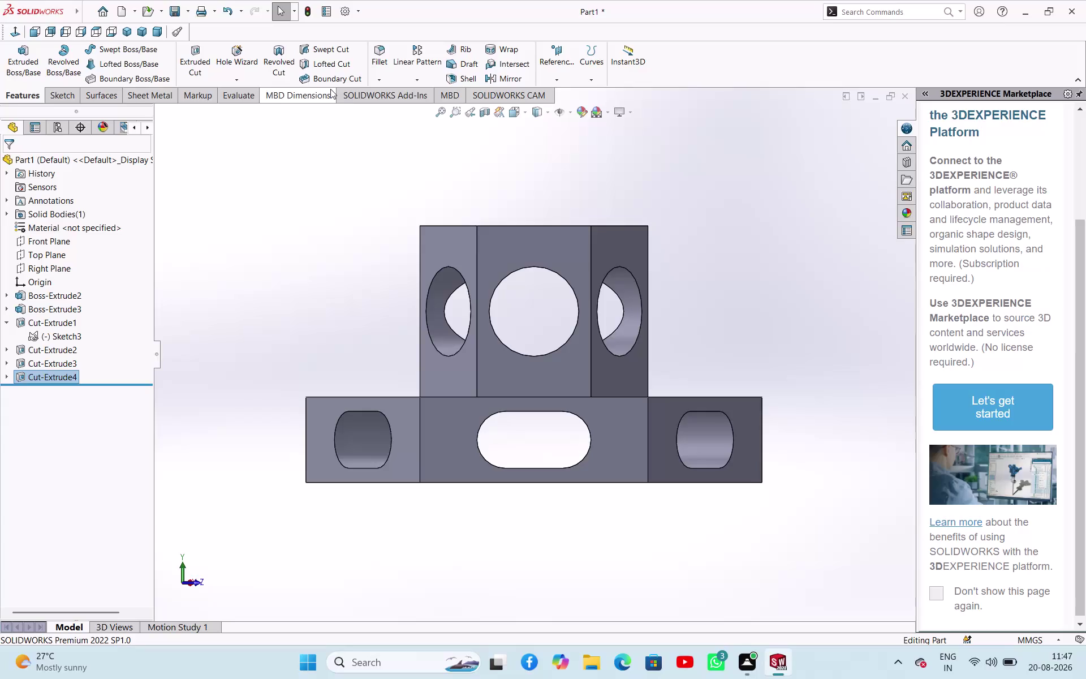
Orbit the hexagonal block, then step through the back and right views to the Top view.
middle_drag(636, 191, 644, 208)
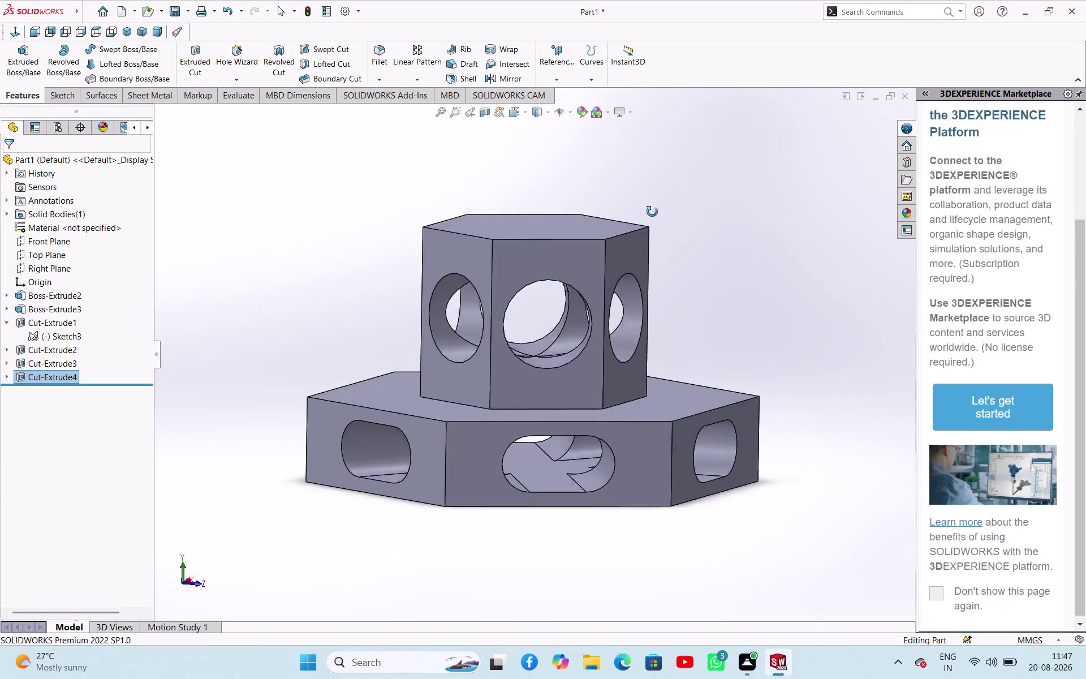
middle_drag(644, 208, 771, 220)
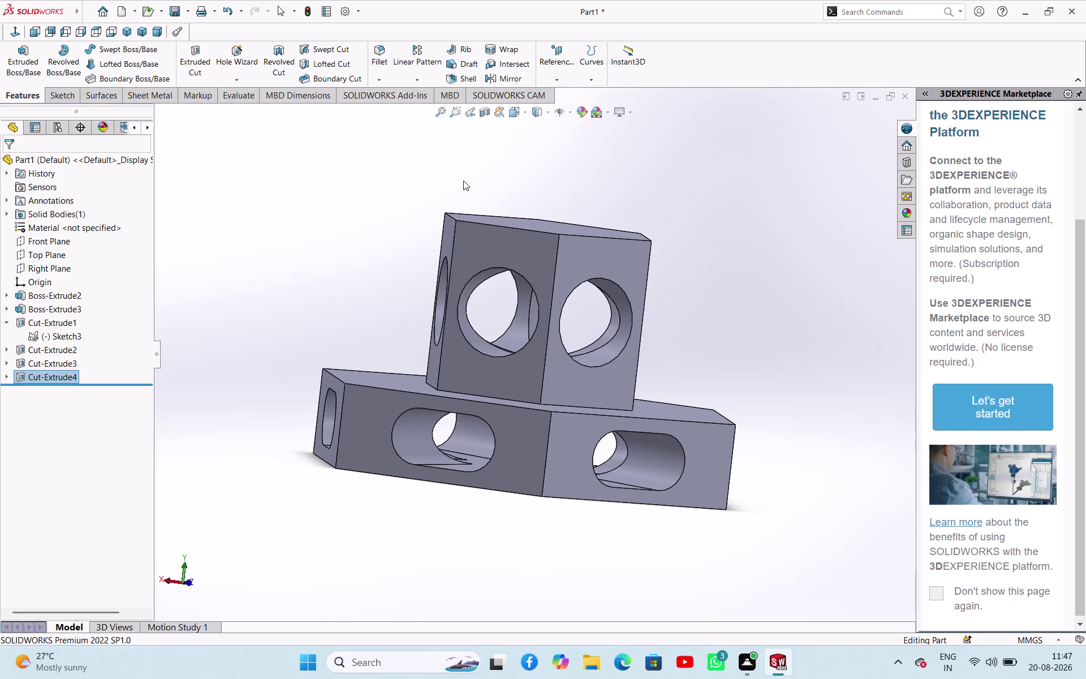
key(ctrl+2)
key(ctrl+3)
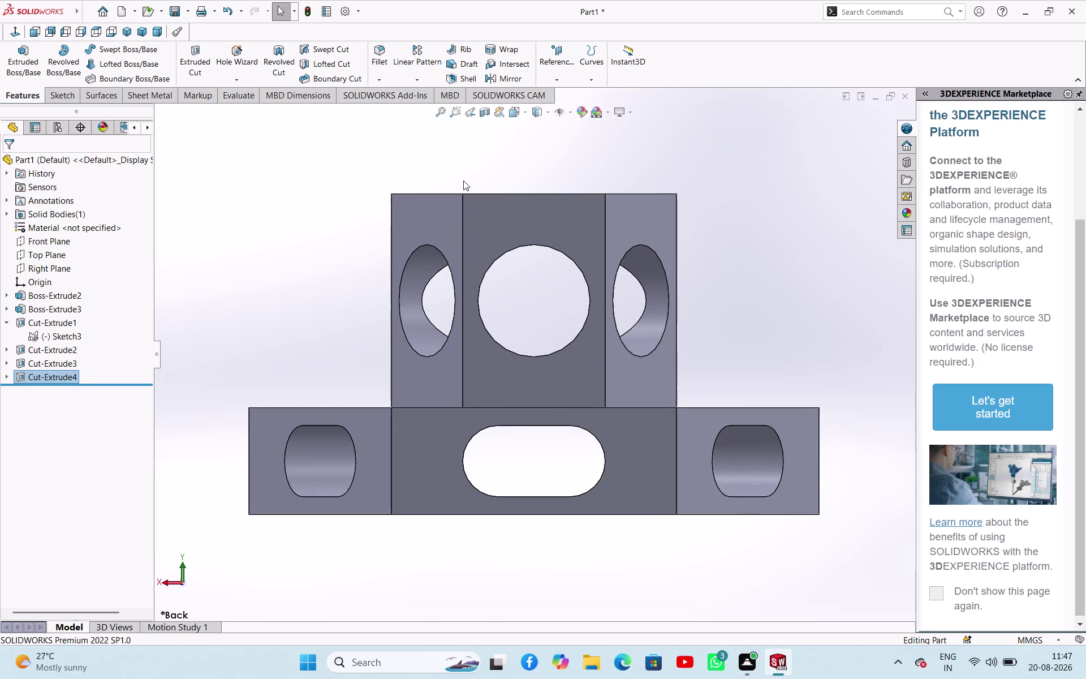
key(ctrl+4)
key(ctrl+5)
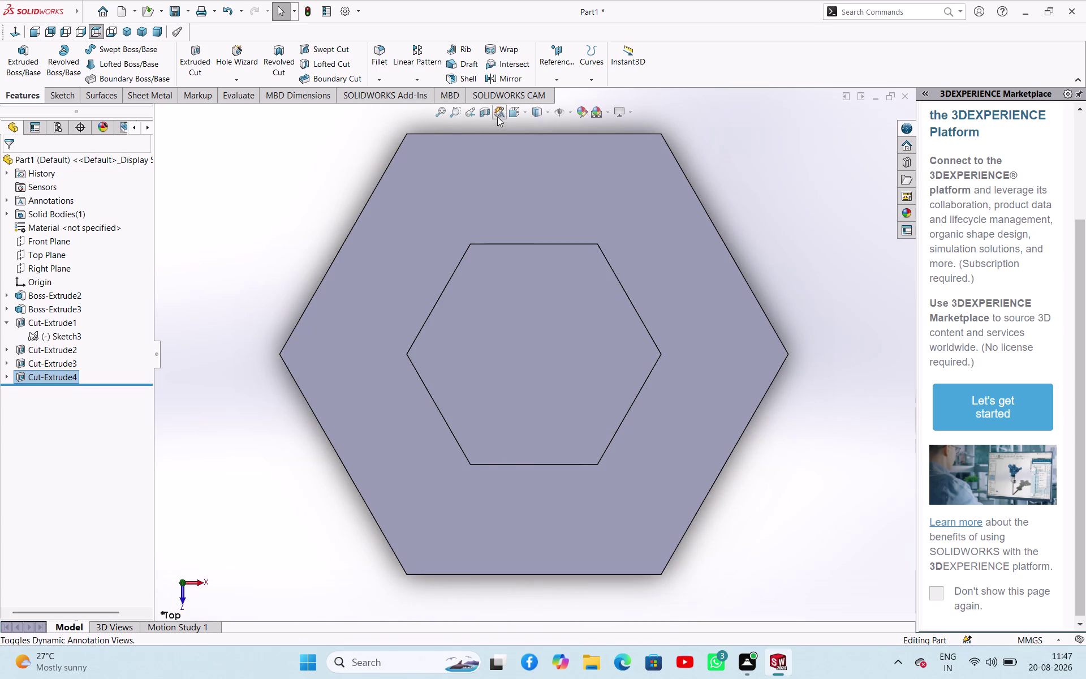
click(524, 114)
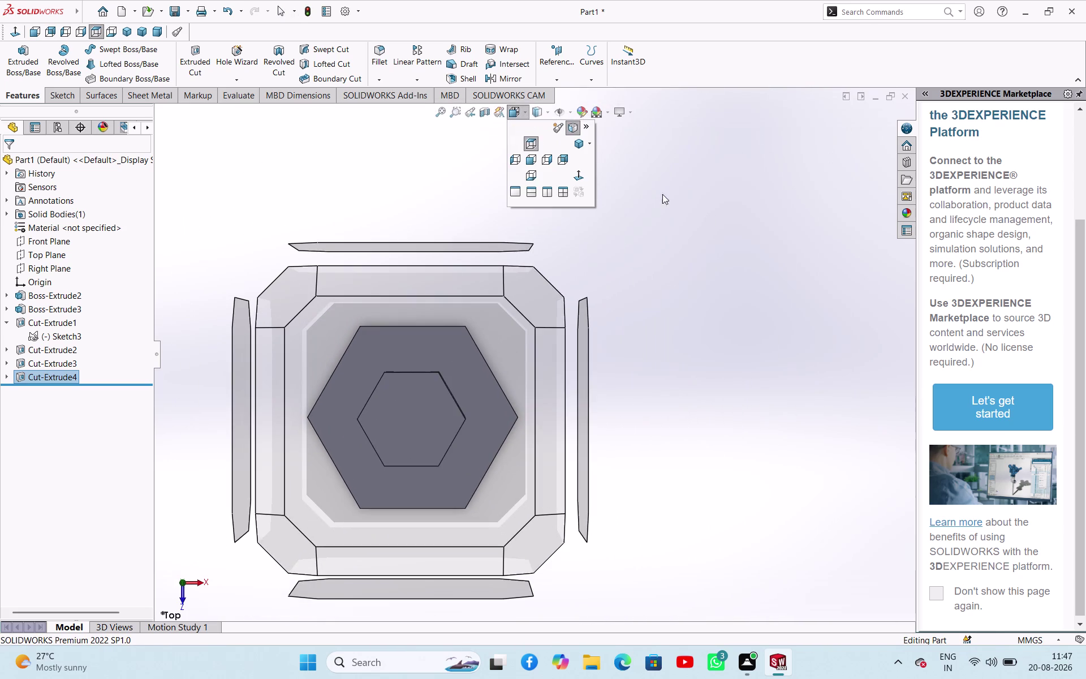
click(688, 204)
click(548, 115)
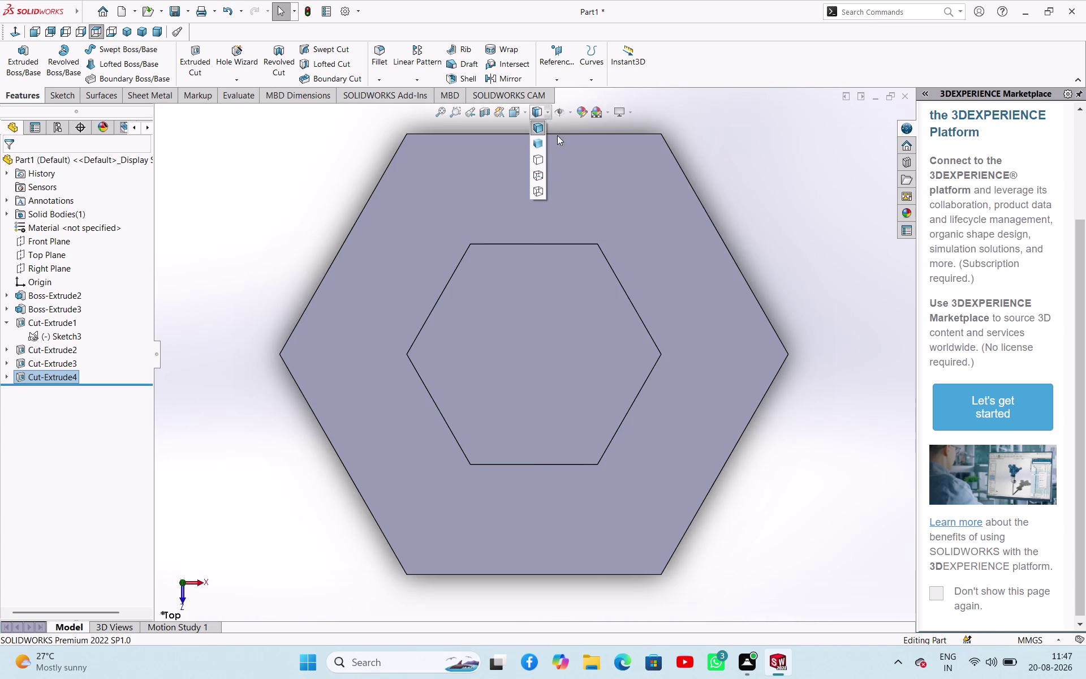
click(536, 175)
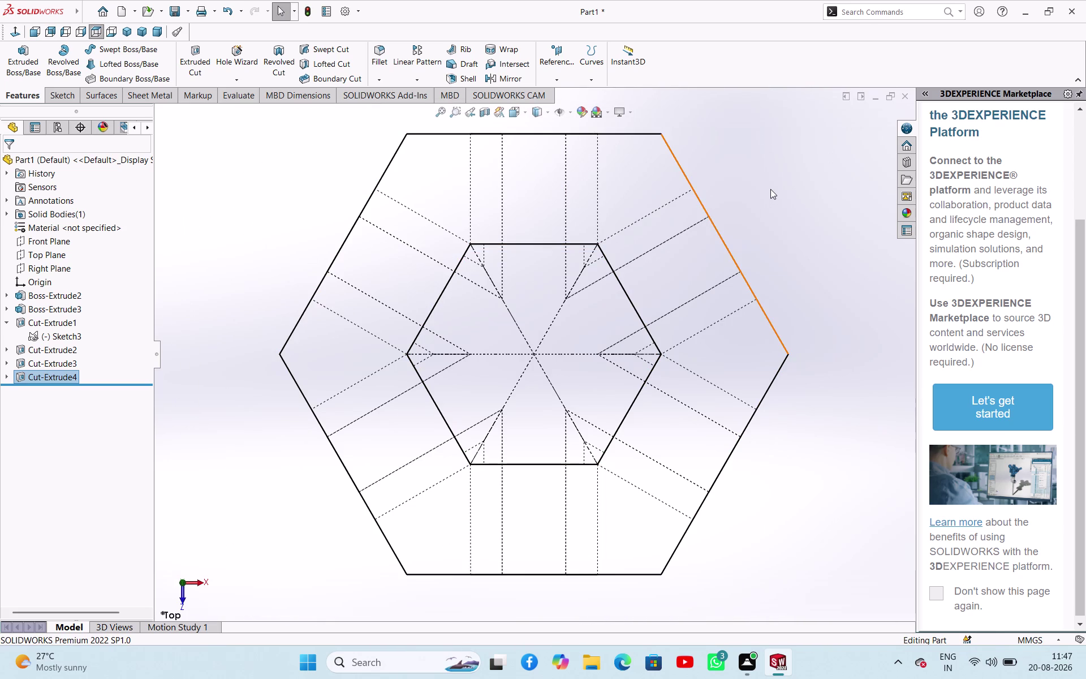
click(773, 188)
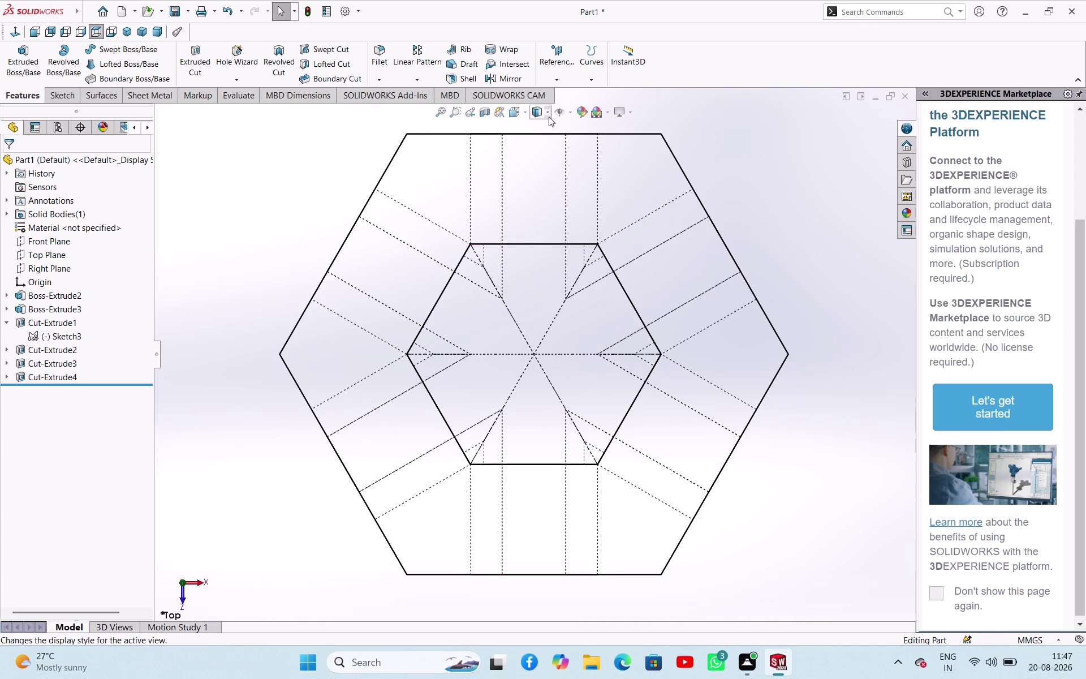
click(549, 117)
click(536, 157)
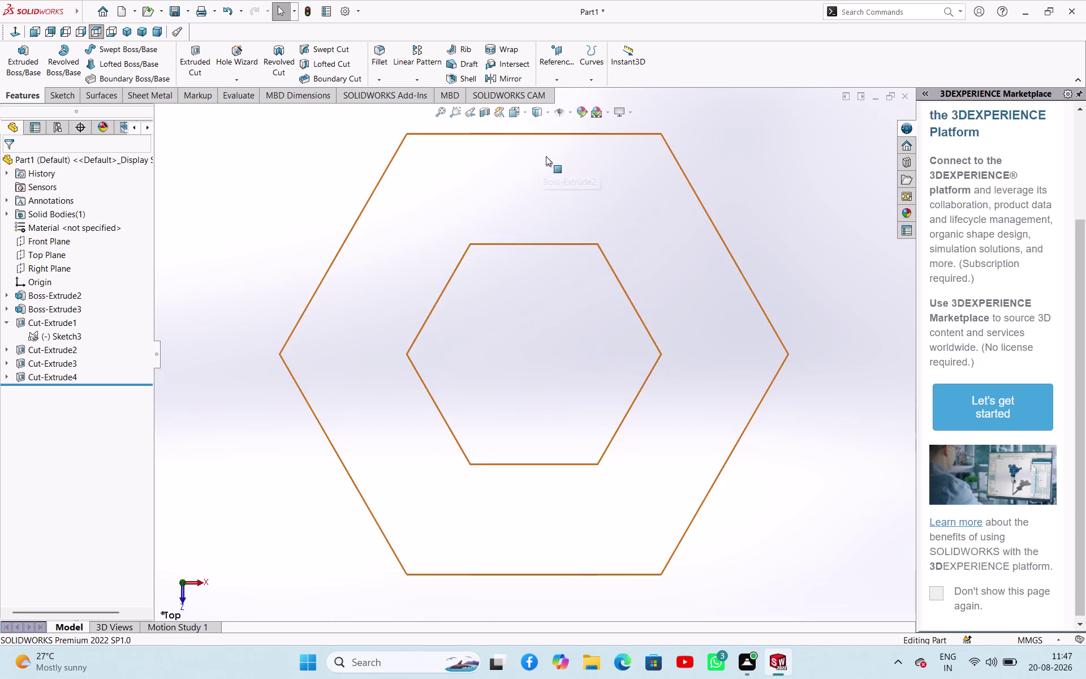
click(542, 113)
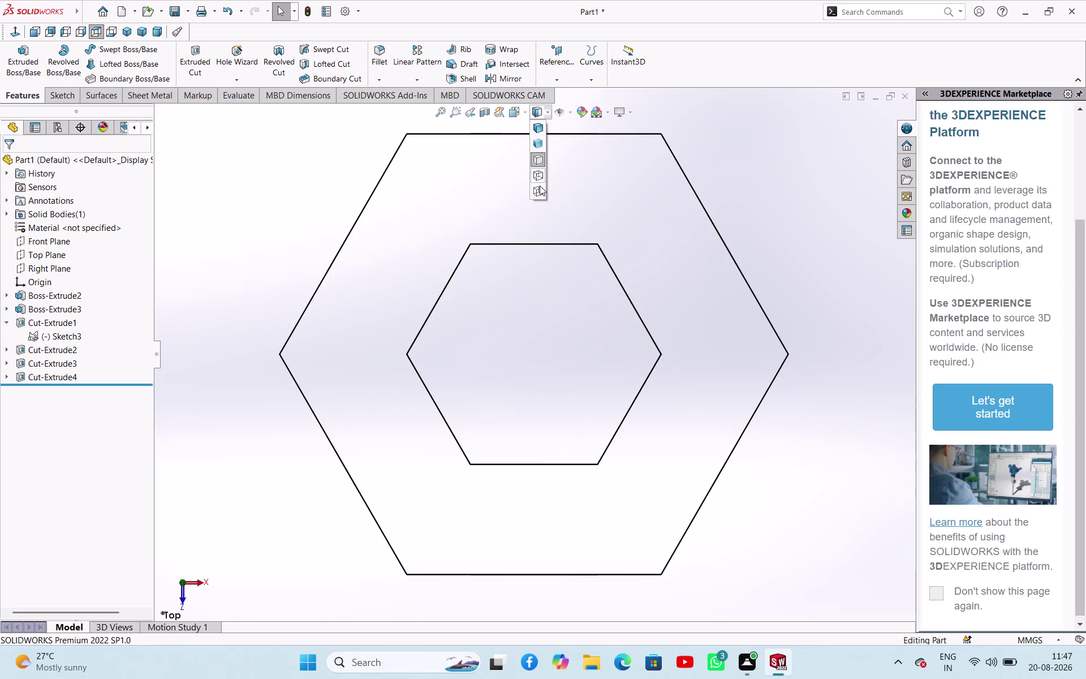
click(540, 187)
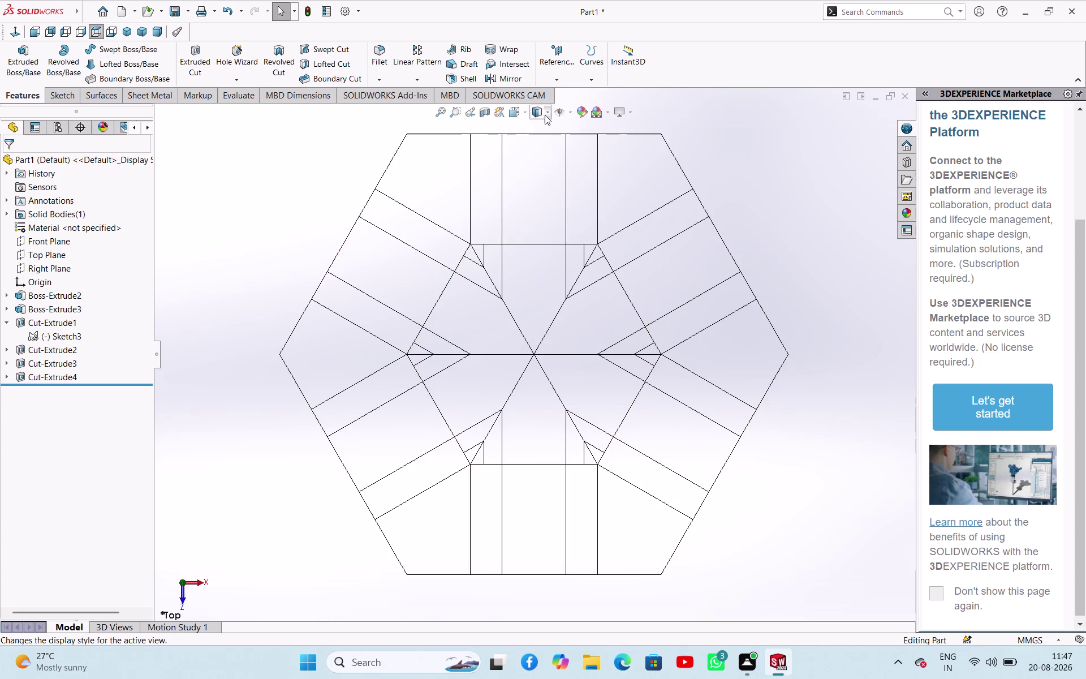
click(545, 115)
click(536, 162)
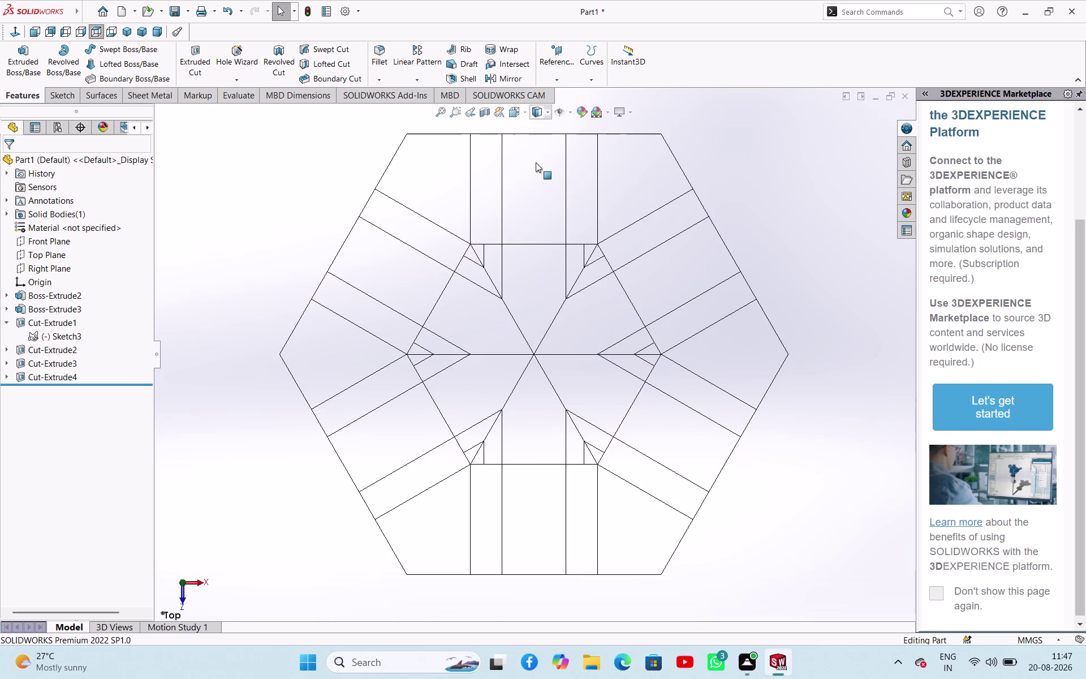
click(544, 116)
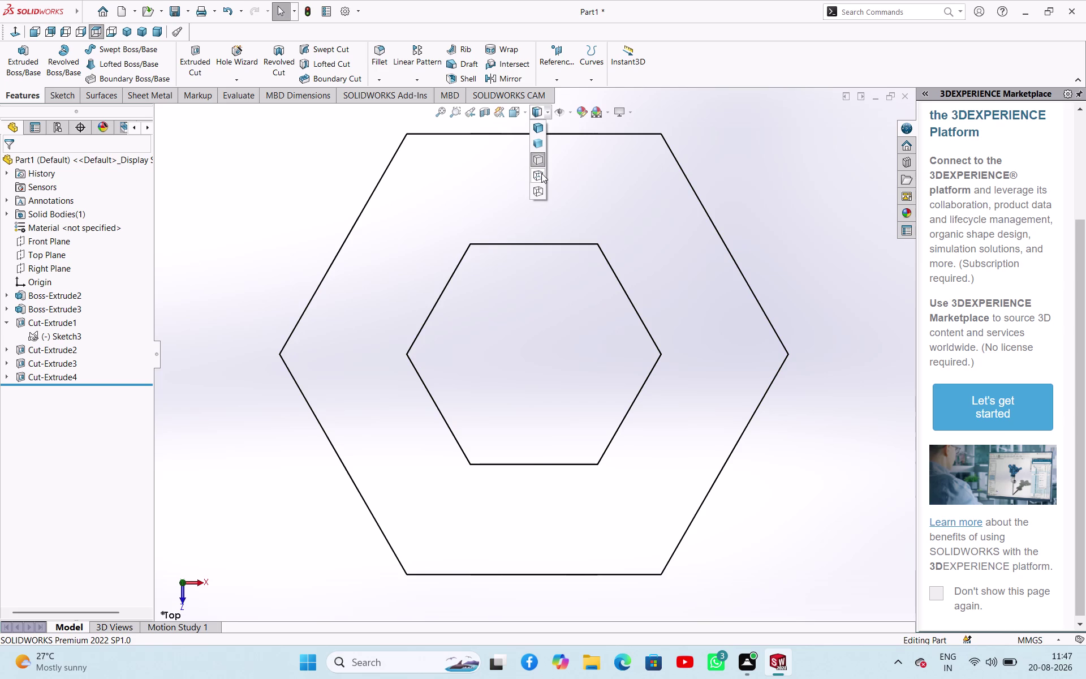
click(541, 173)
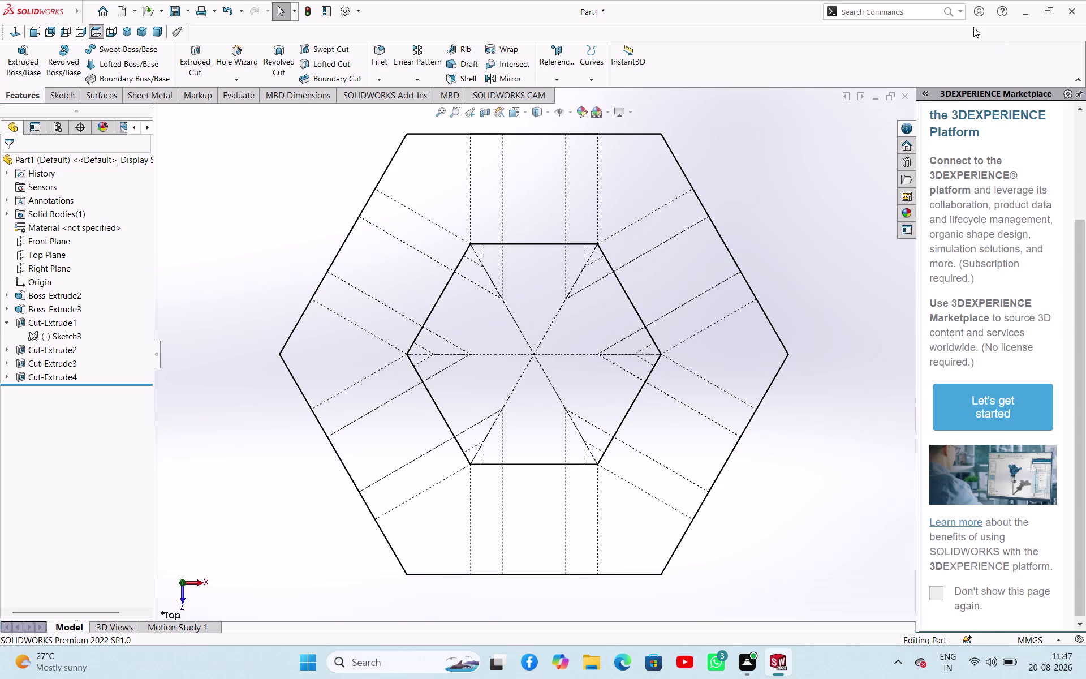
click(550, 112)
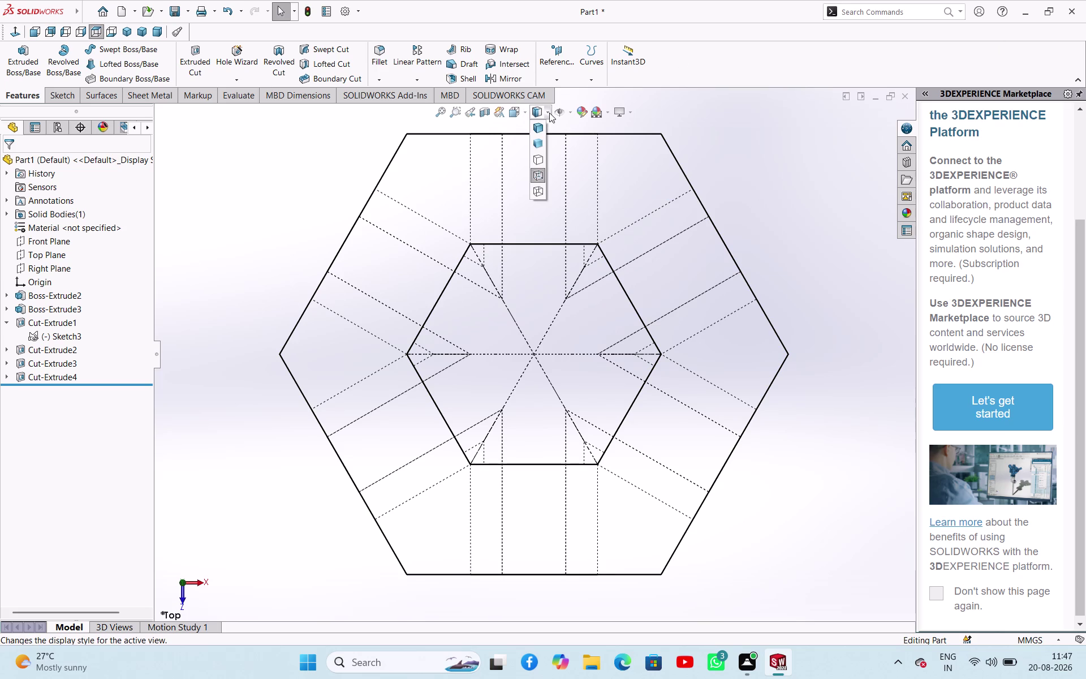
click(541, 131)
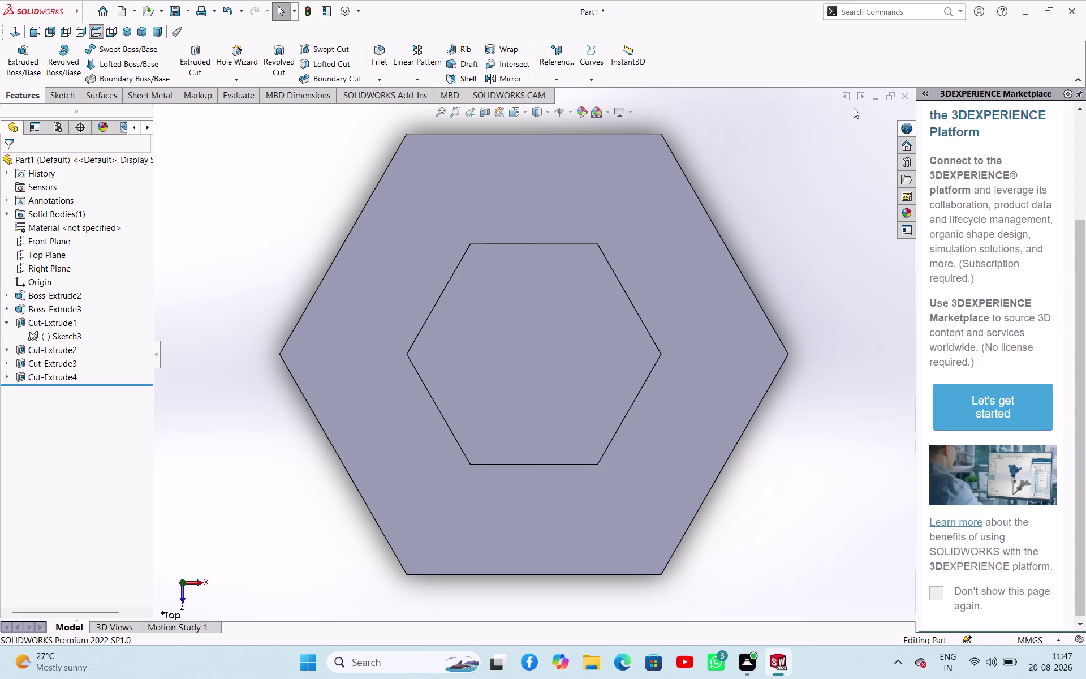
click(546, 111)
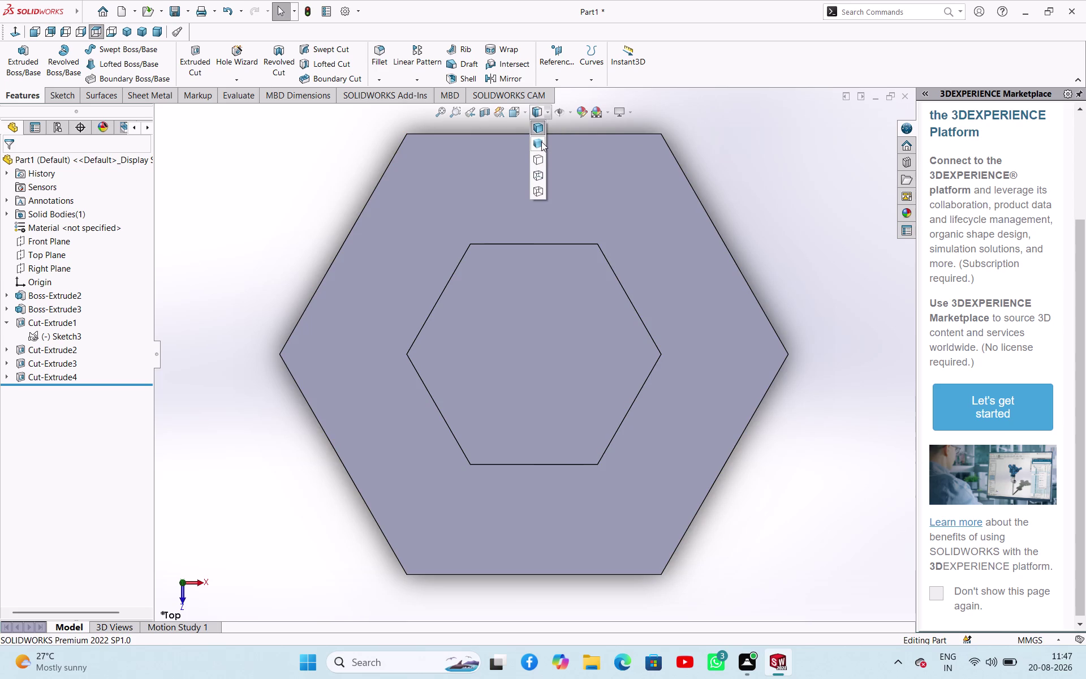
Show the block as plain Shaded and orbit to view both tiers from below at an angle.
click(542, 141)
middle_drag(782, 496, 795, 441)
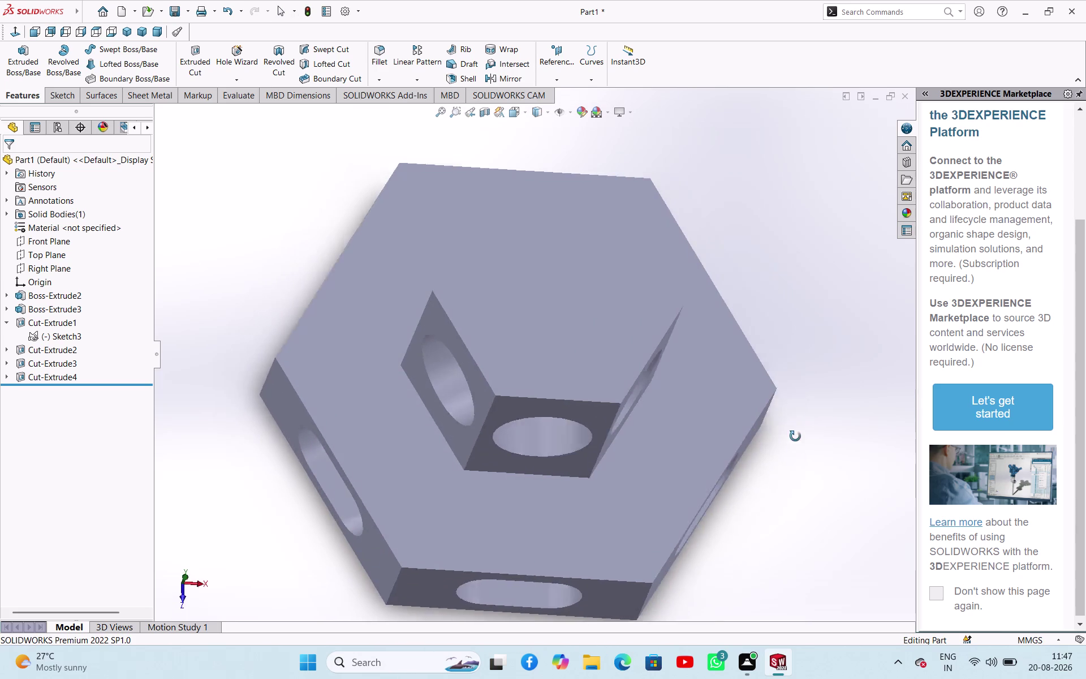
middle_drag(795, 441, 714, 377)
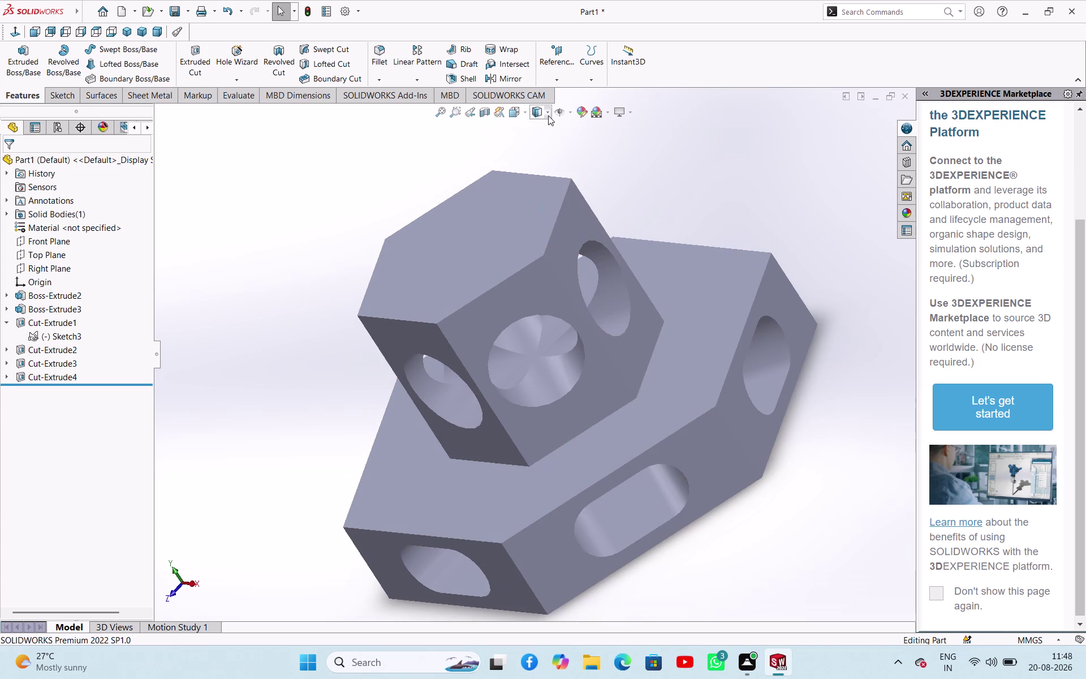
click(548, 115)
click(537, 128)
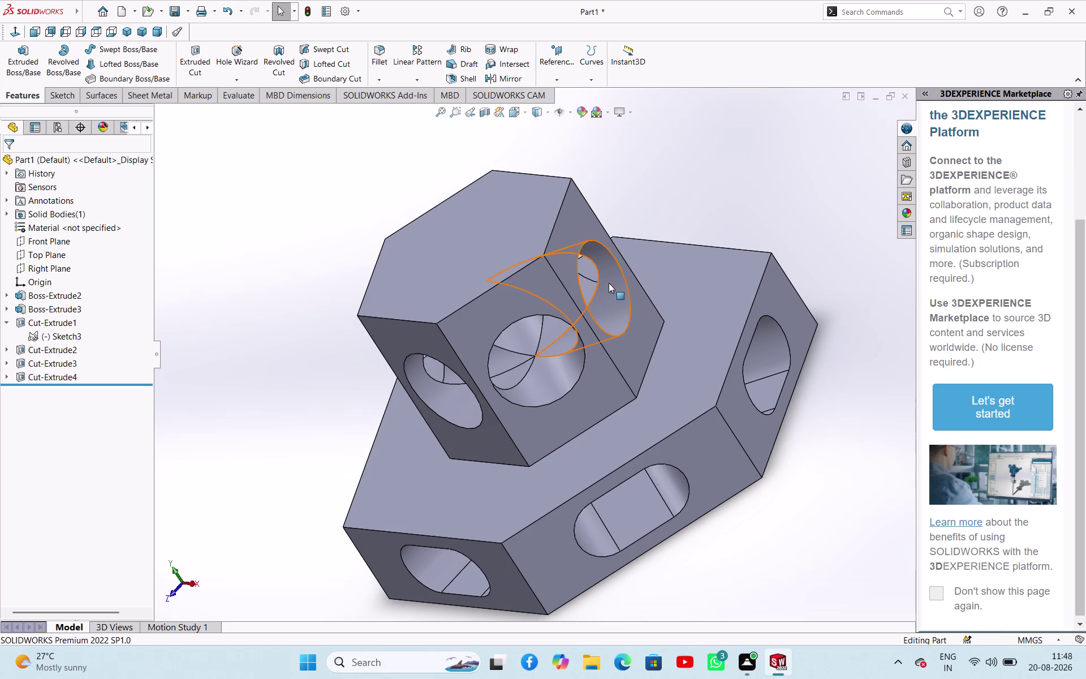
click(549, 114)
click(540, 143)
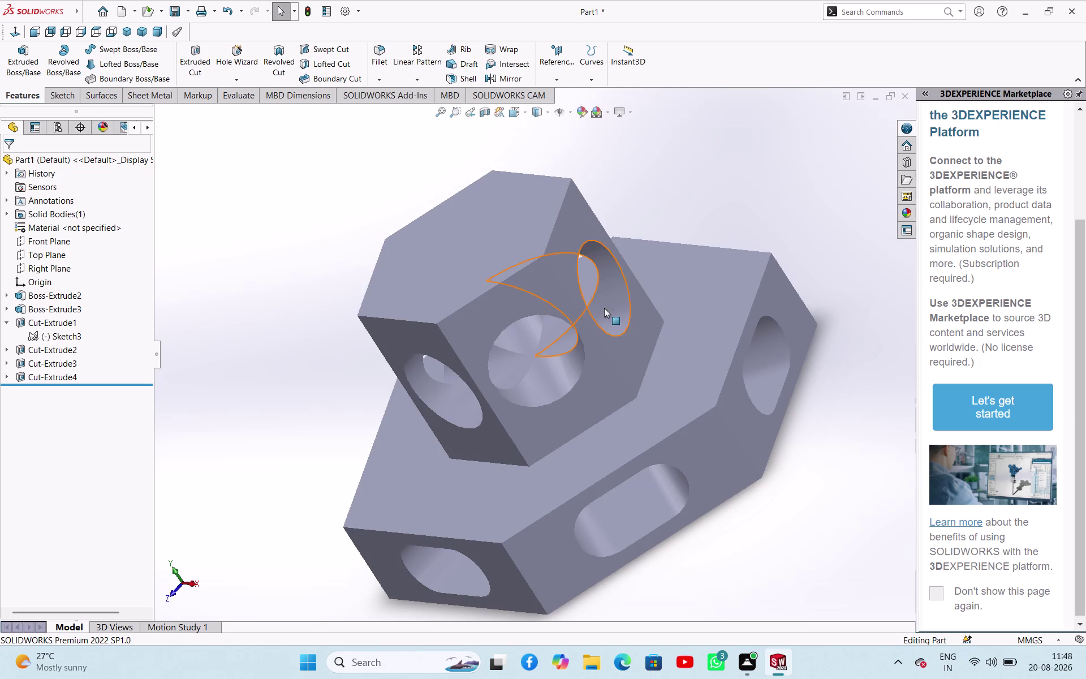
middle_drag(594, 475, 568, 435)
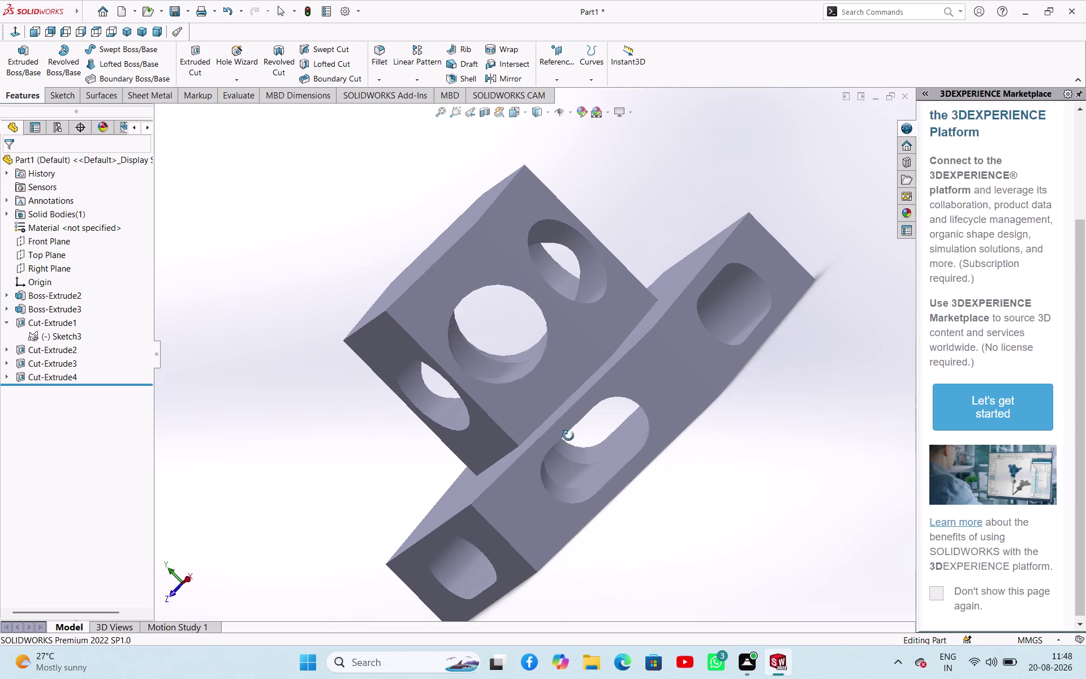
middle_drag(569, 436, 567, 436)
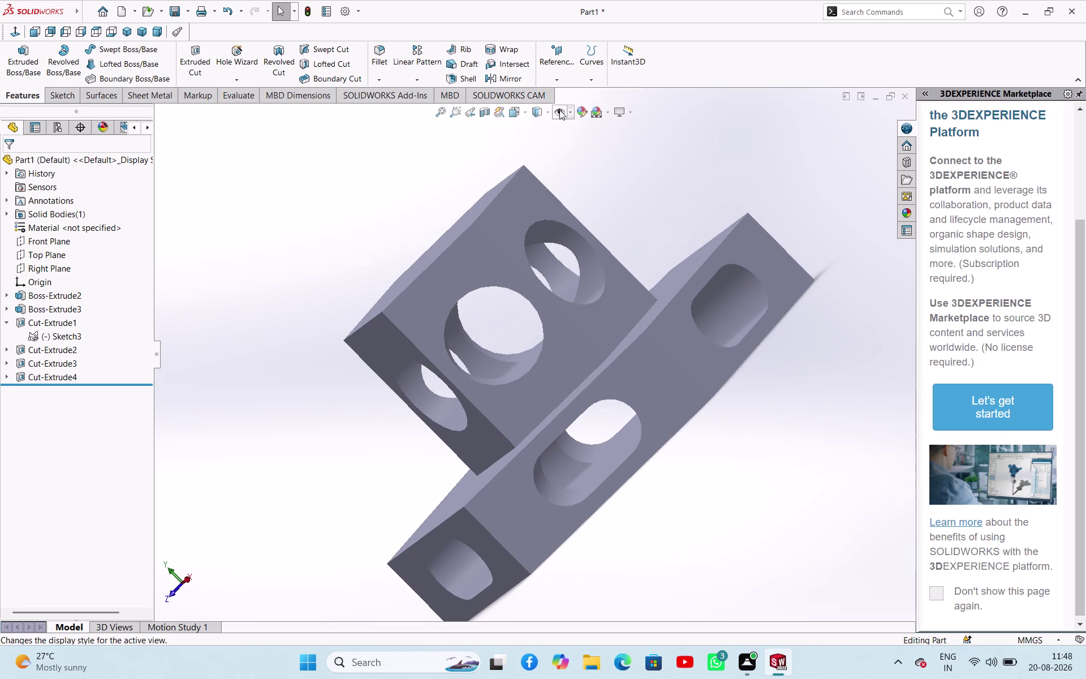
Switch to Hidden Lines Removed and orbit the block to an upright angled view.
click(547, 110)
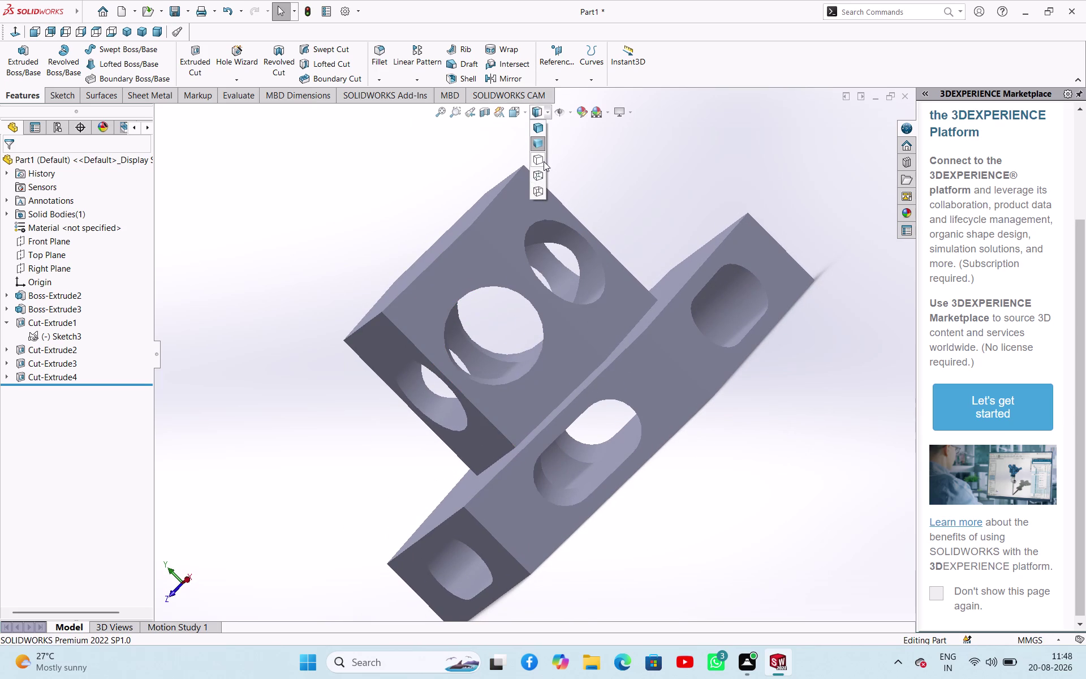
click(541, 162)
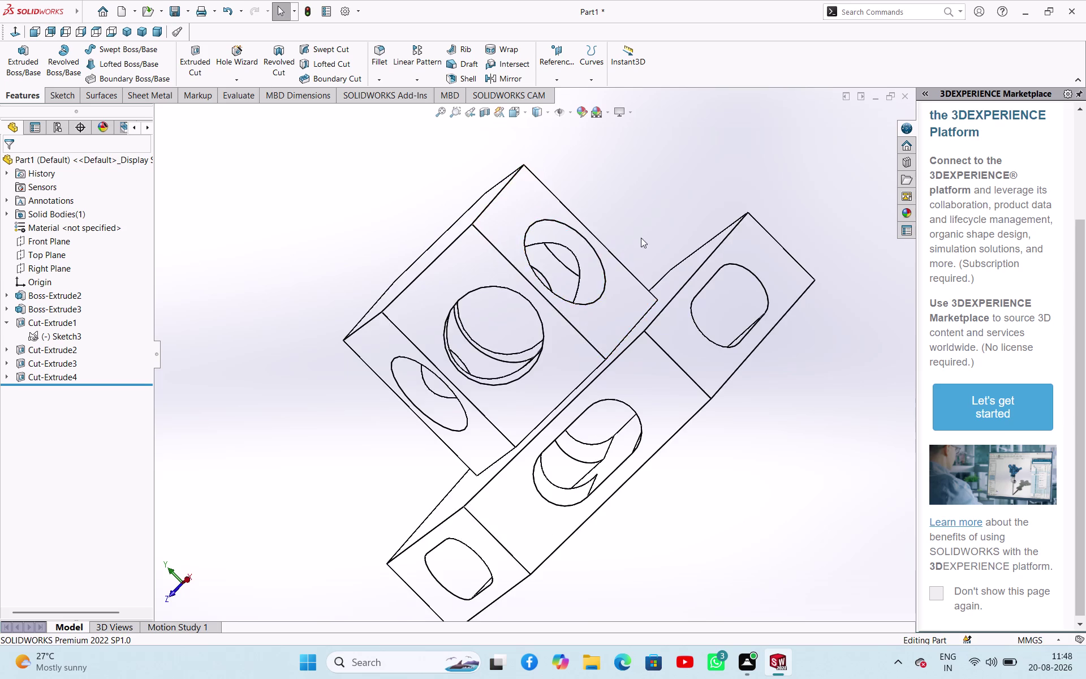
middle_drag(624, 184, 714, 107)
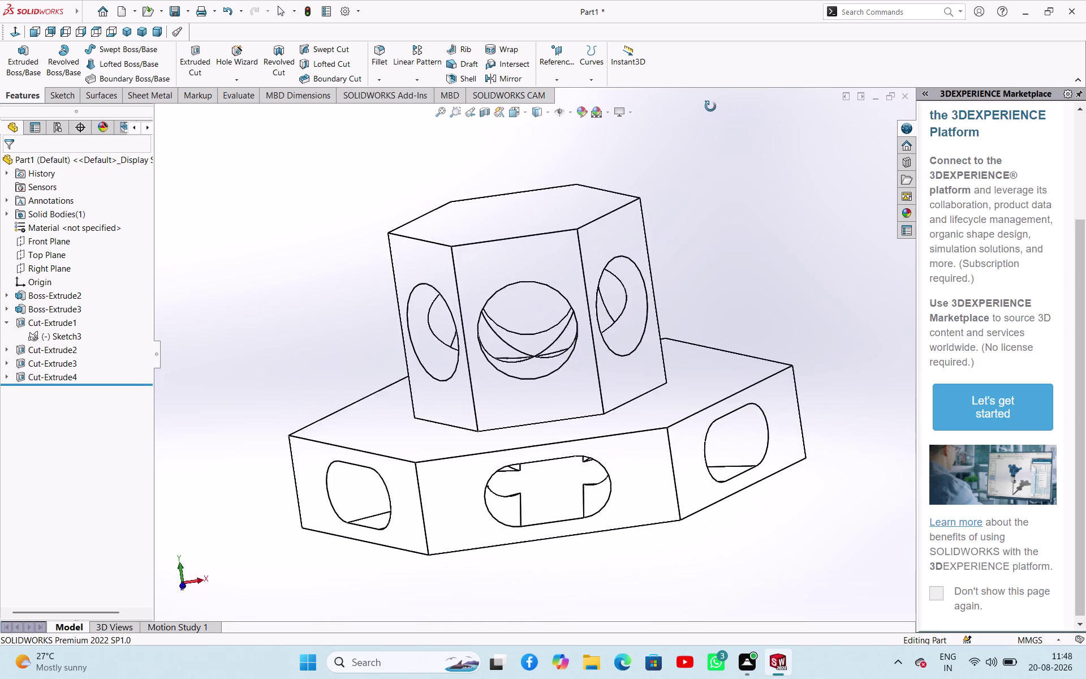
middle_drag(715, 106, 832, 93)
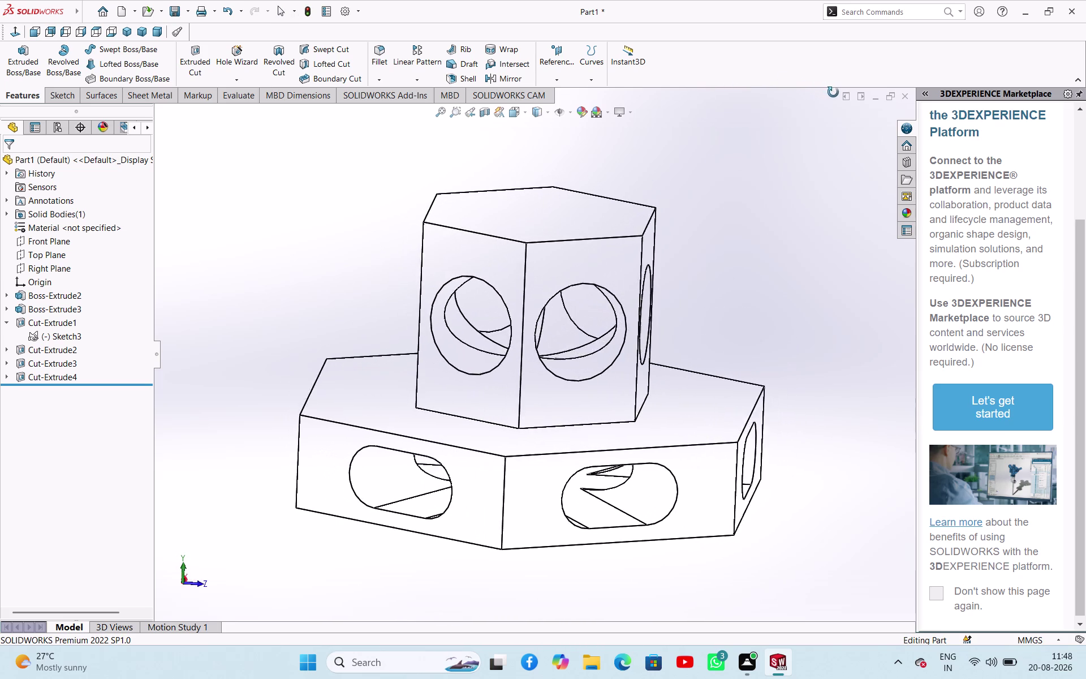
Orbit the block, then view it from the Front, Right and finally Top.
middle_drag(833, 93, 771, 149)
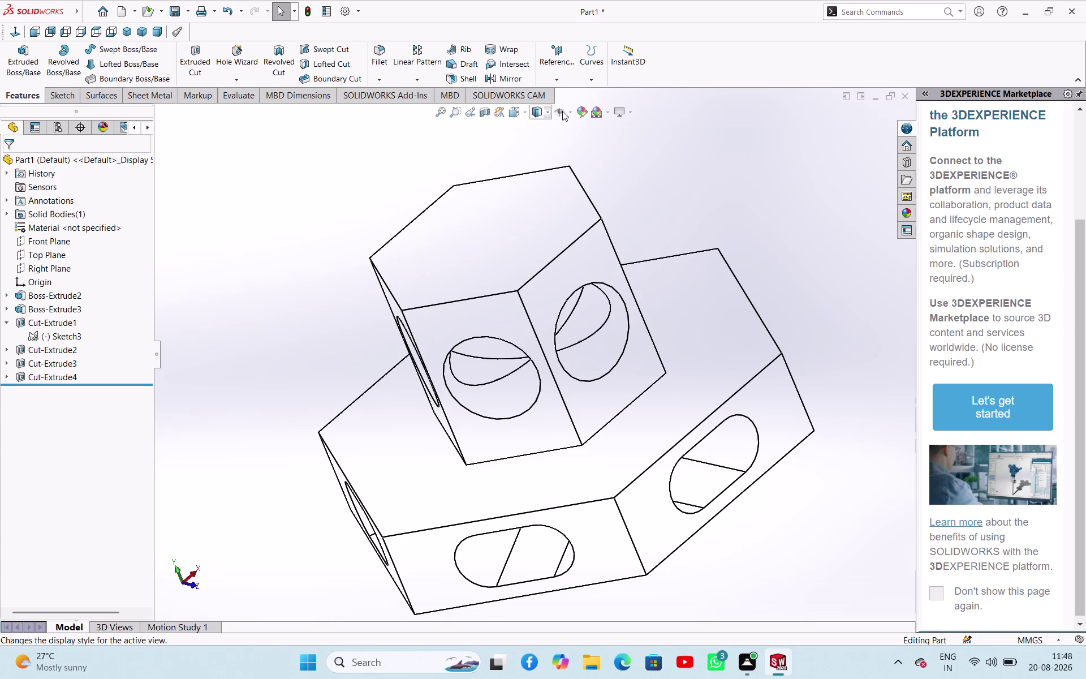
key(ctrl+2)
key(ctrl+1)
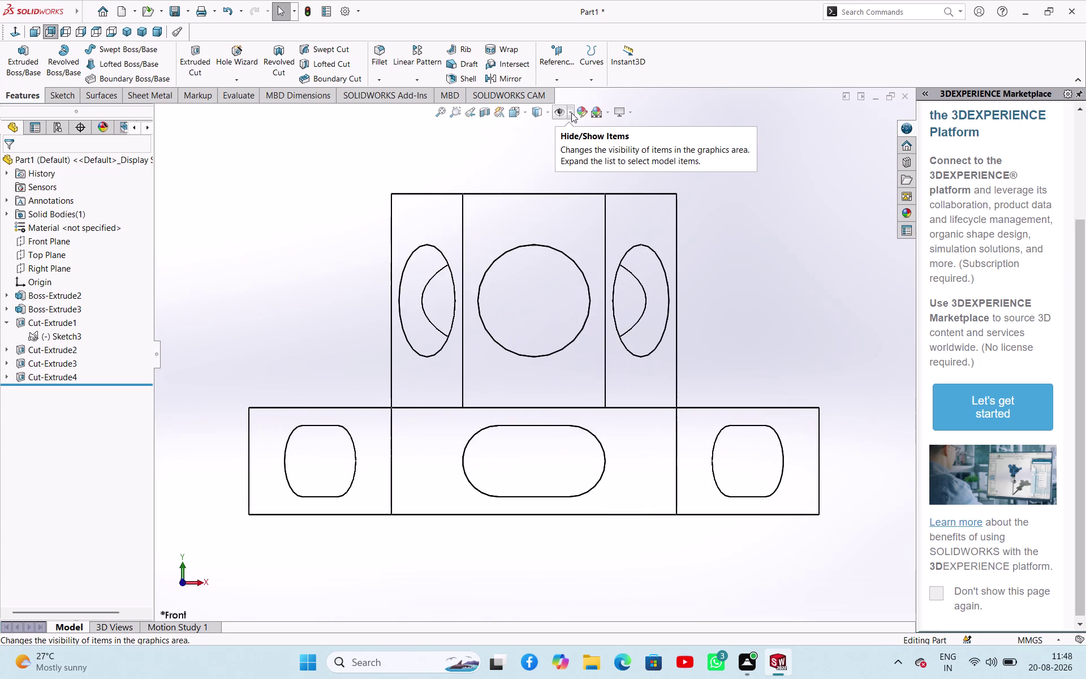
key(ctrl+3)
key(ctrl+4)
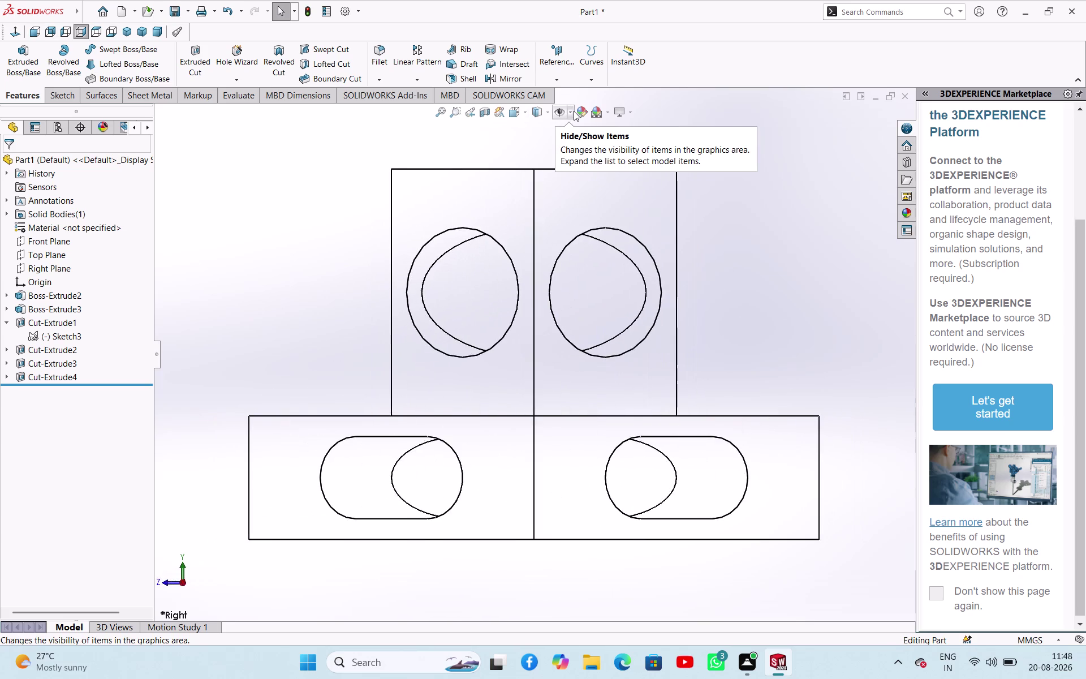
key(ctrl+5)
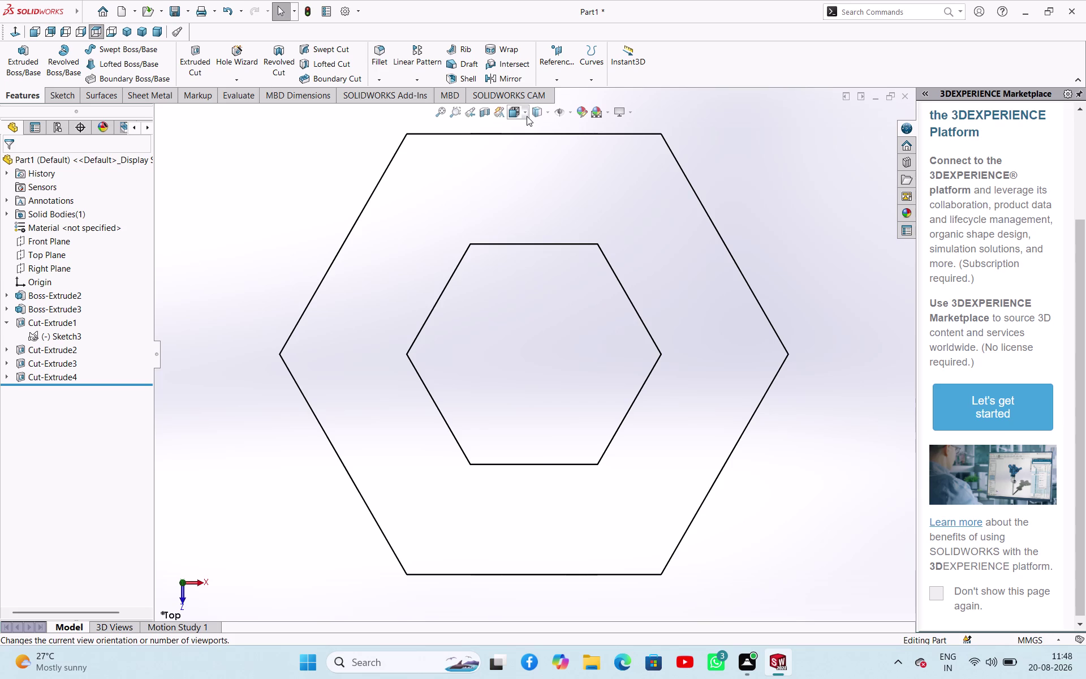
click(546, 110)
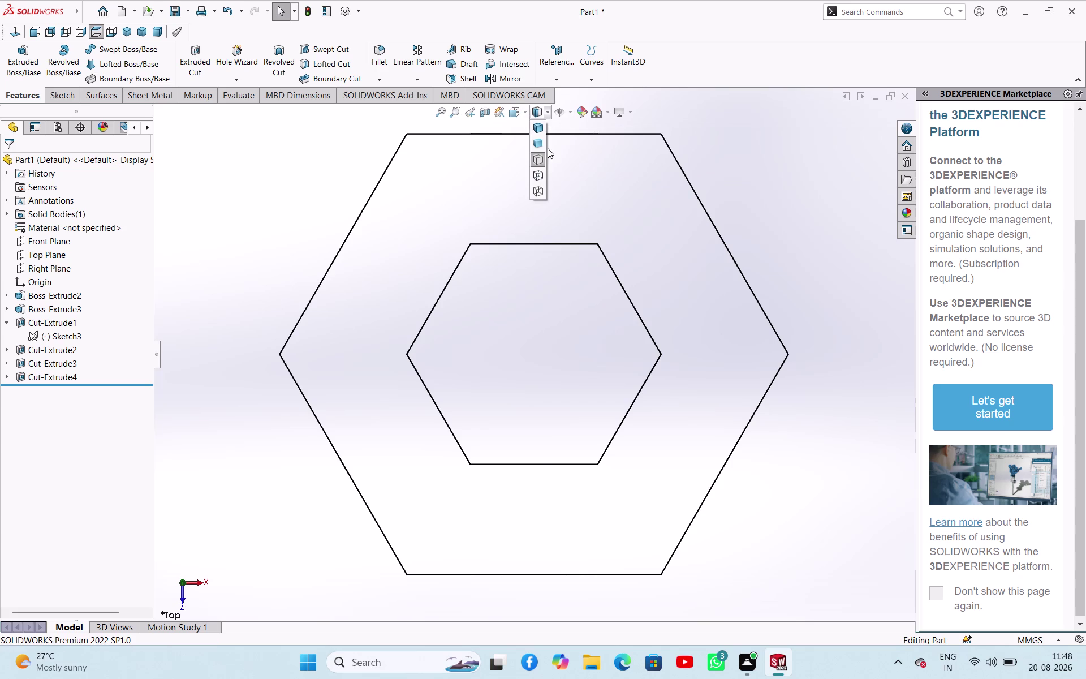
Switch to Hidden Lines Visible and orbit from below and edge-on to inspect the through-holes.
click(539, 174)
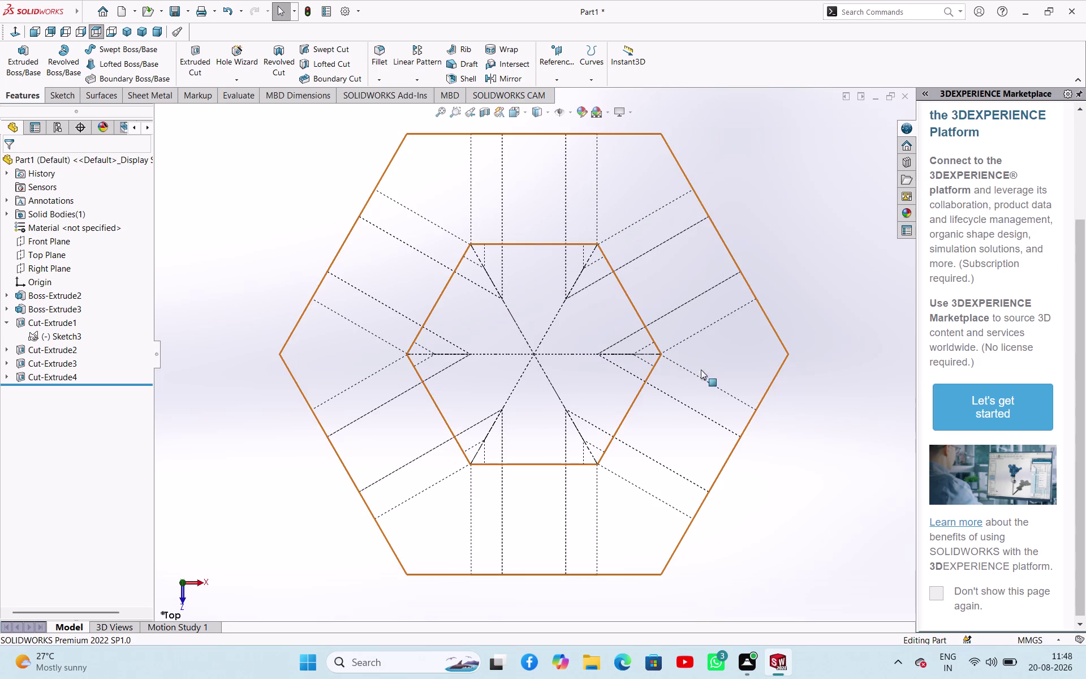
middle_drag(786, 419, 701, 262)
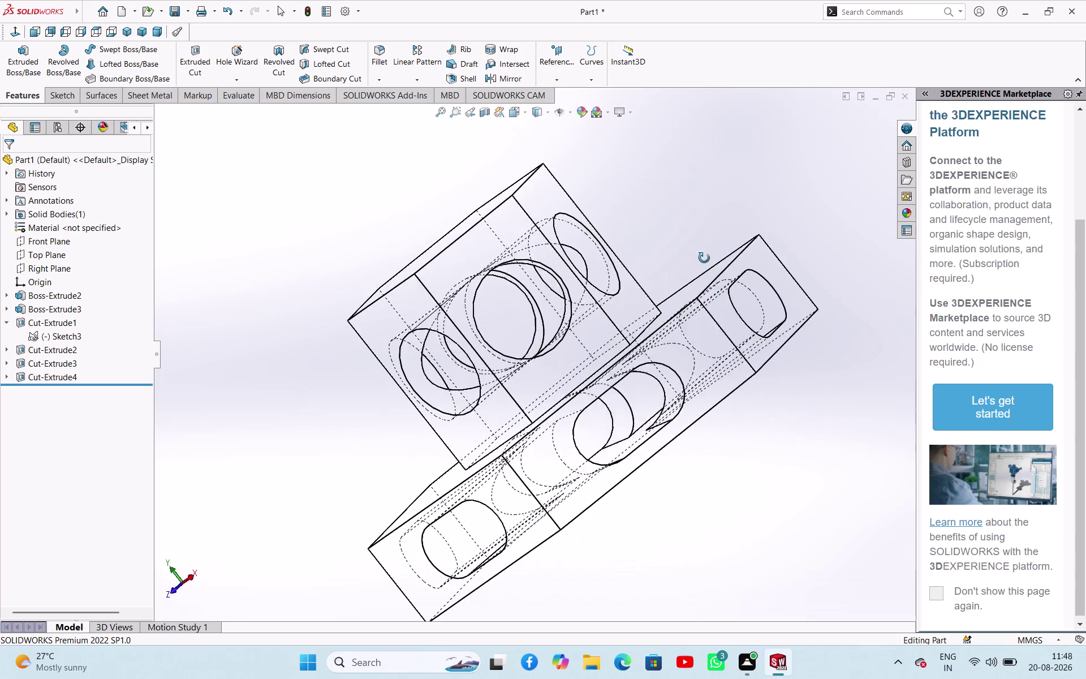
middle_drag(701, 262, 852, 155)
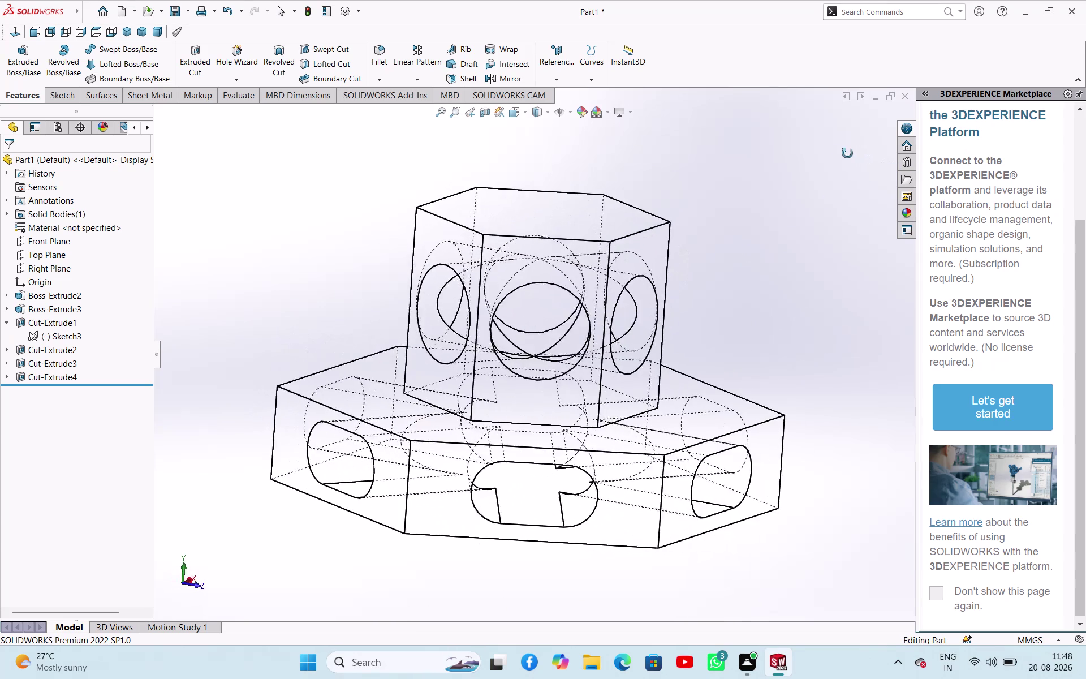
middle_drag(852, 156, 708, 136)
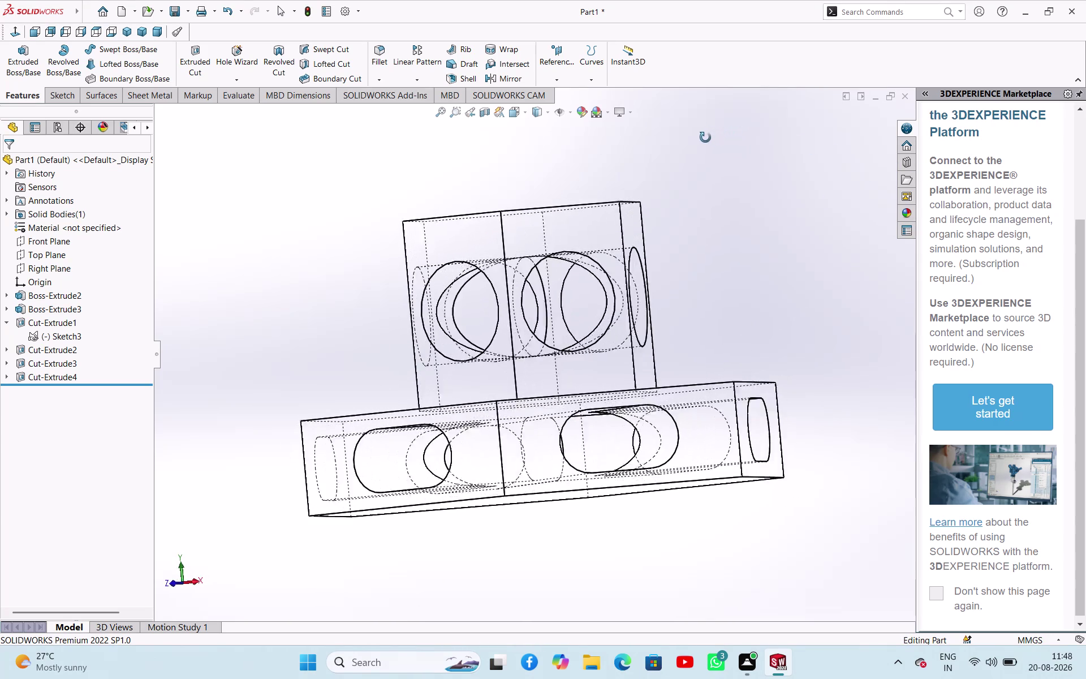
middle_drag(708, 137, 708, 377)
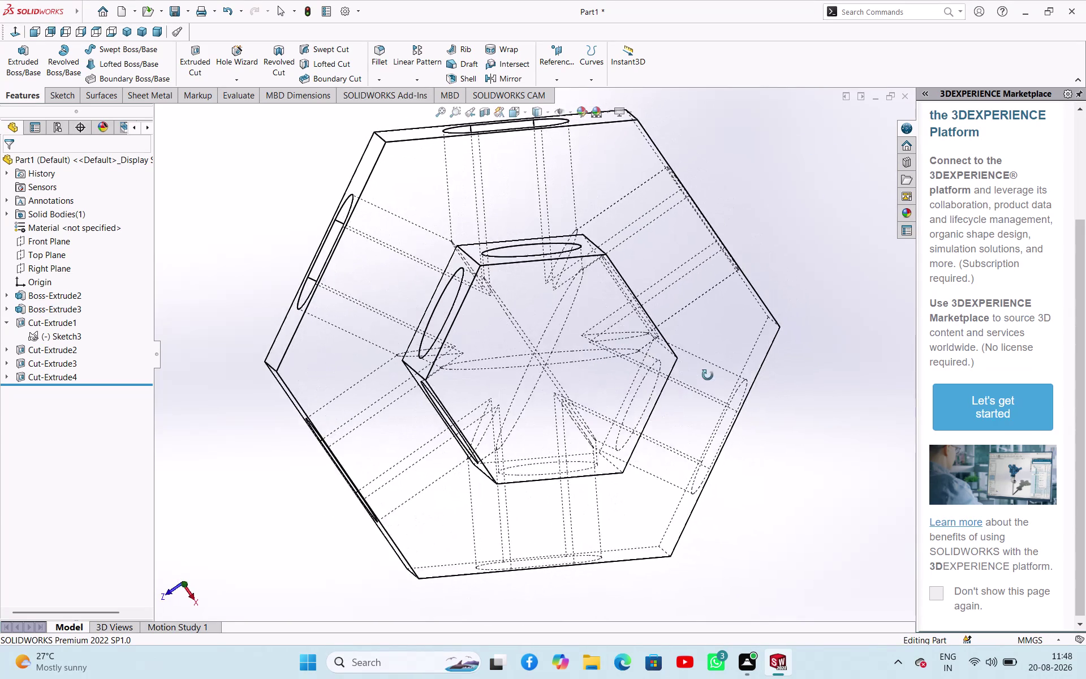
middle_drag(707, 378, 905, 299)
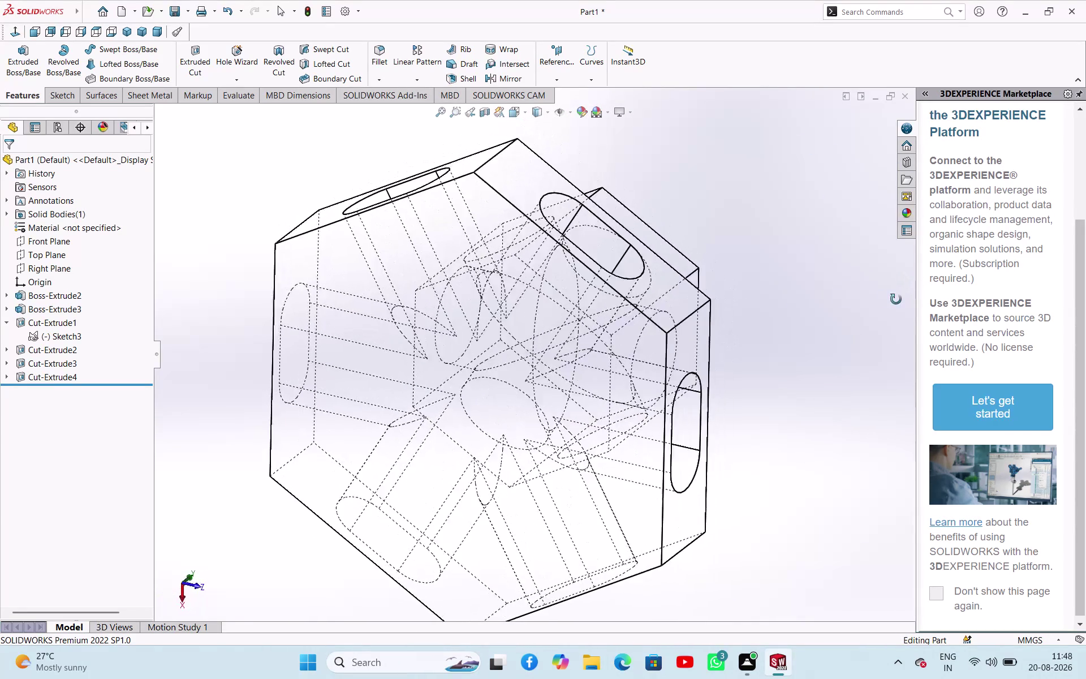
middle_drag(904, 299, 675, 325)
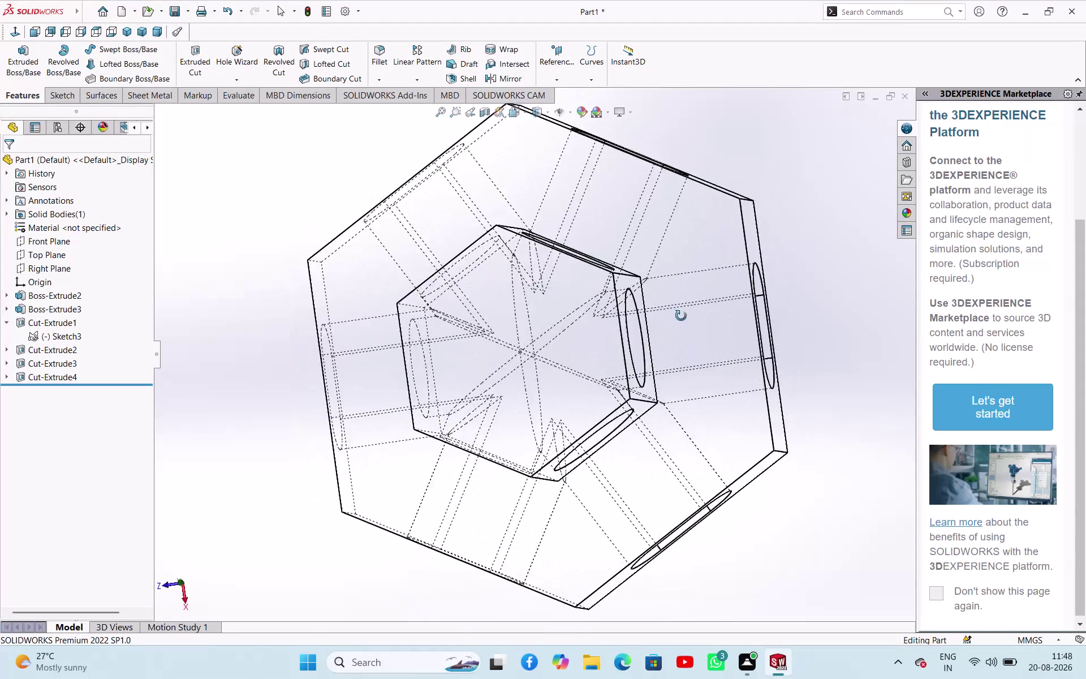
middle_drag(675, 324, 647, 291)
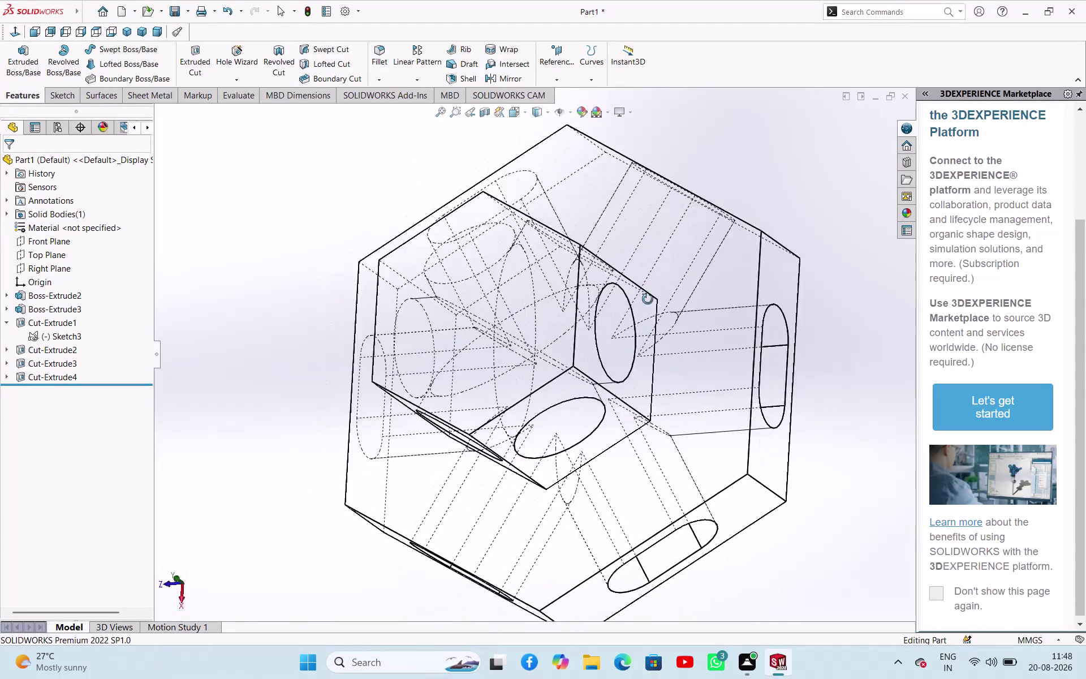
middle_drag(647, 291, 483, 312)
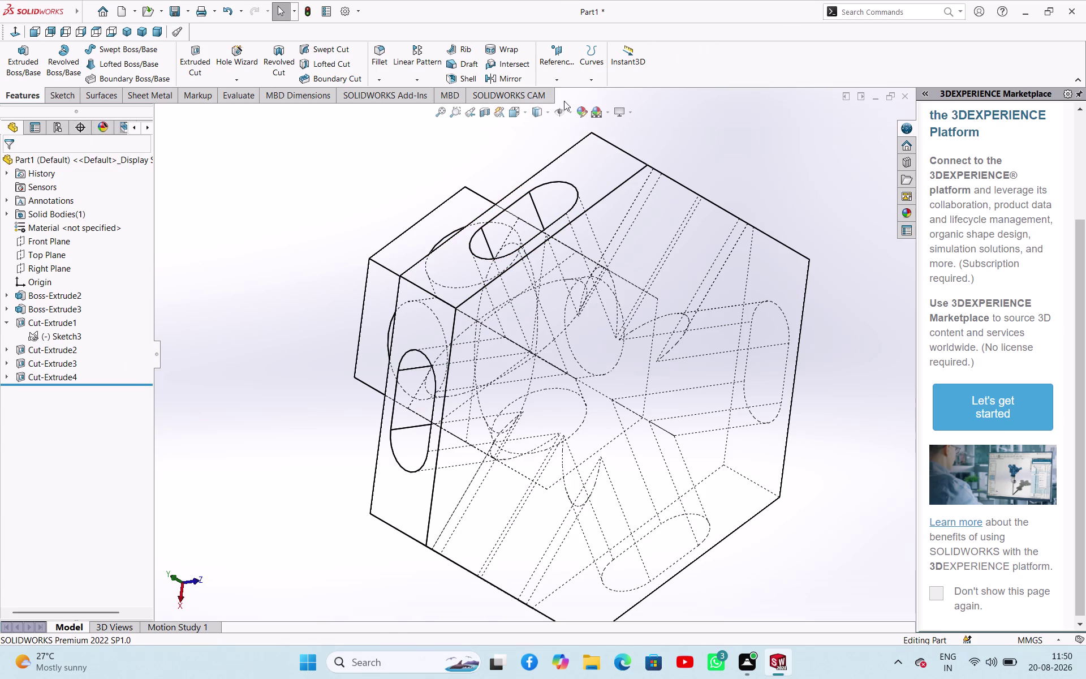
click(550, 115)
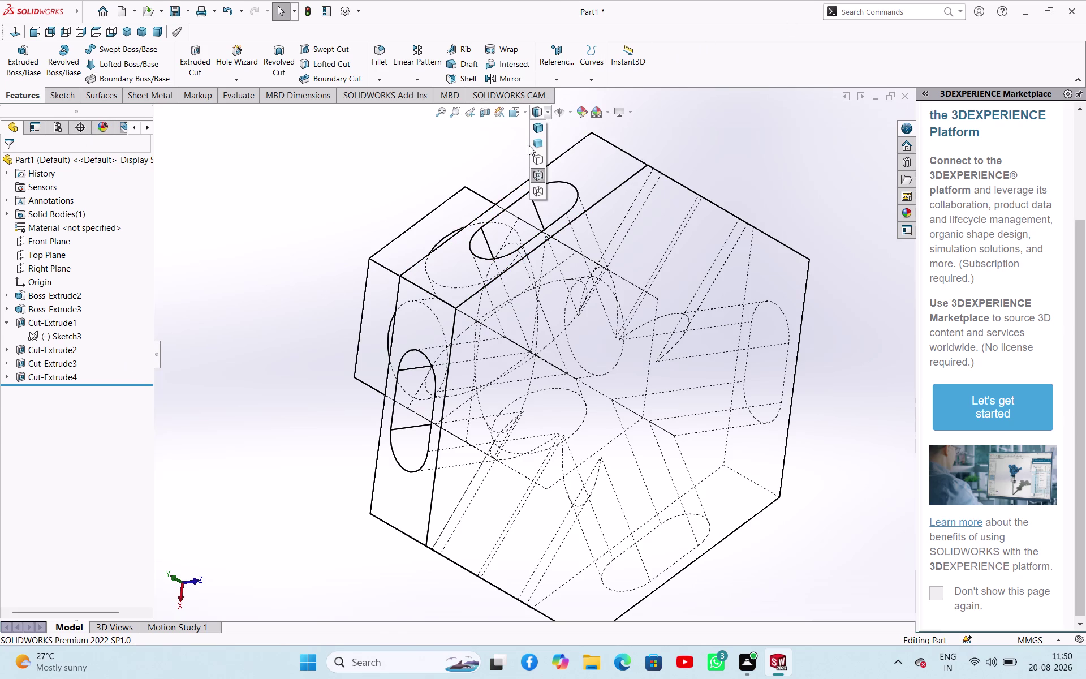
Render the block as Shaded With Edges and cancel the Loft feature that opened.
click(534, 129)
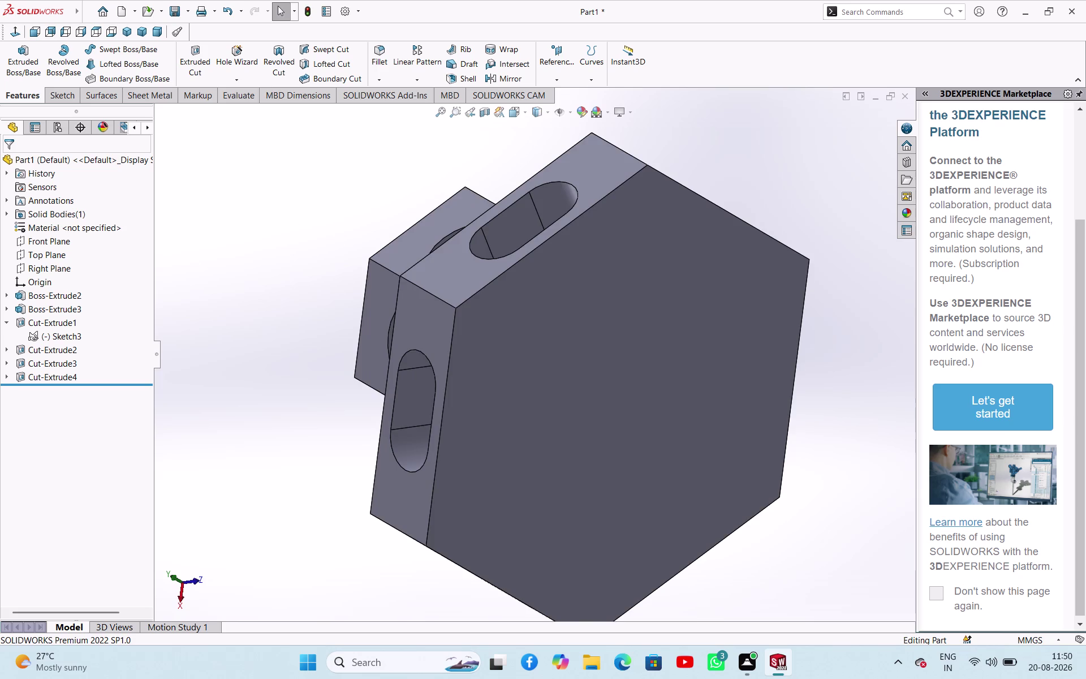
click(102, 66)
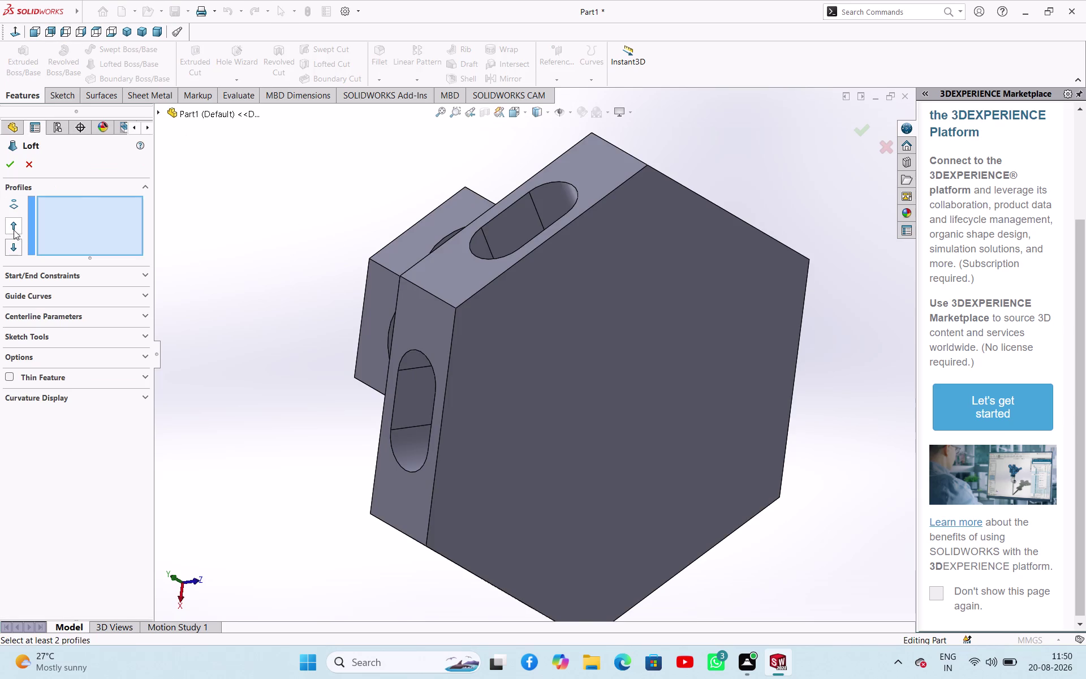
click(27, 169)
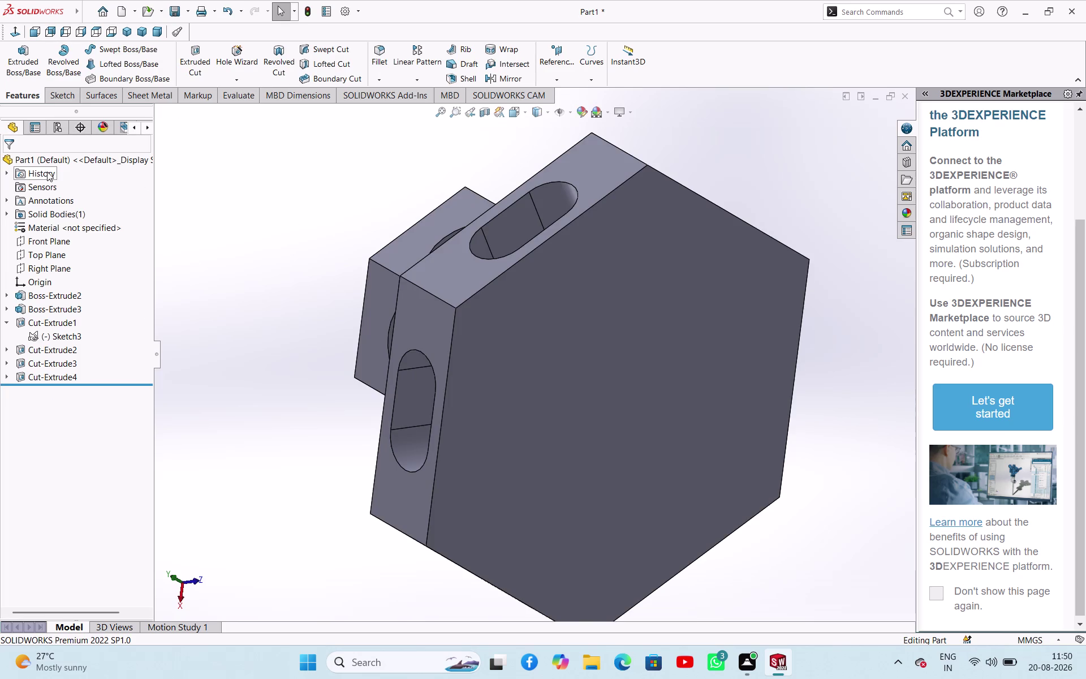
click(43, 255)
Open a Top Plane sketch and place a circle's centre on the outer hexagon's left vertex.
click(52, 239)
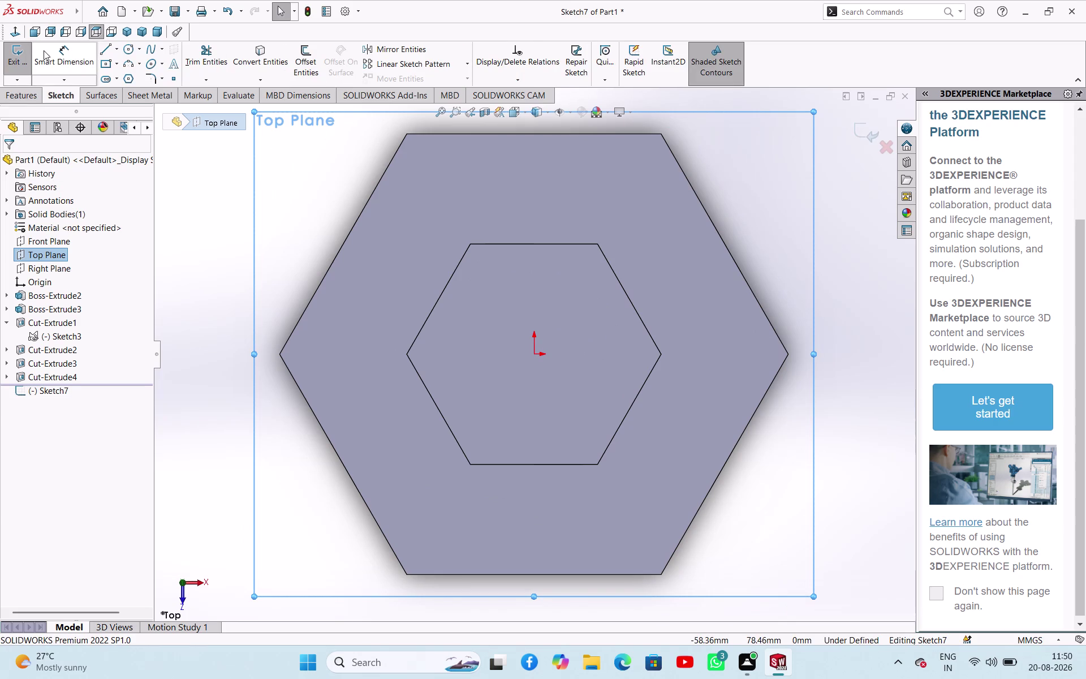
click(123, 54)
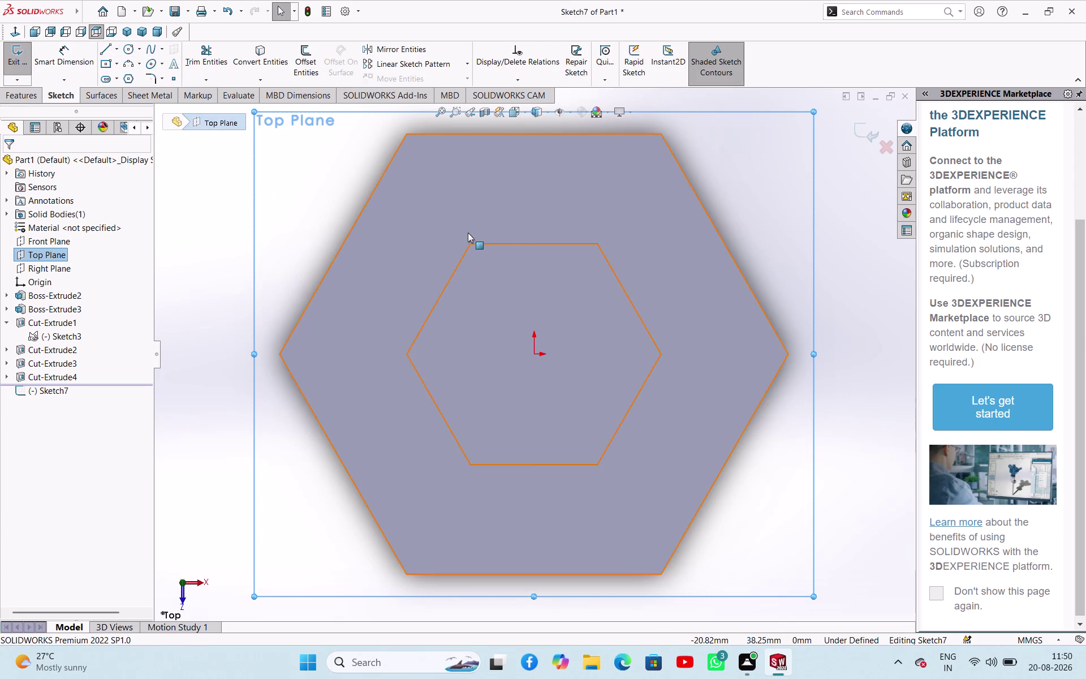
click(468, 233)
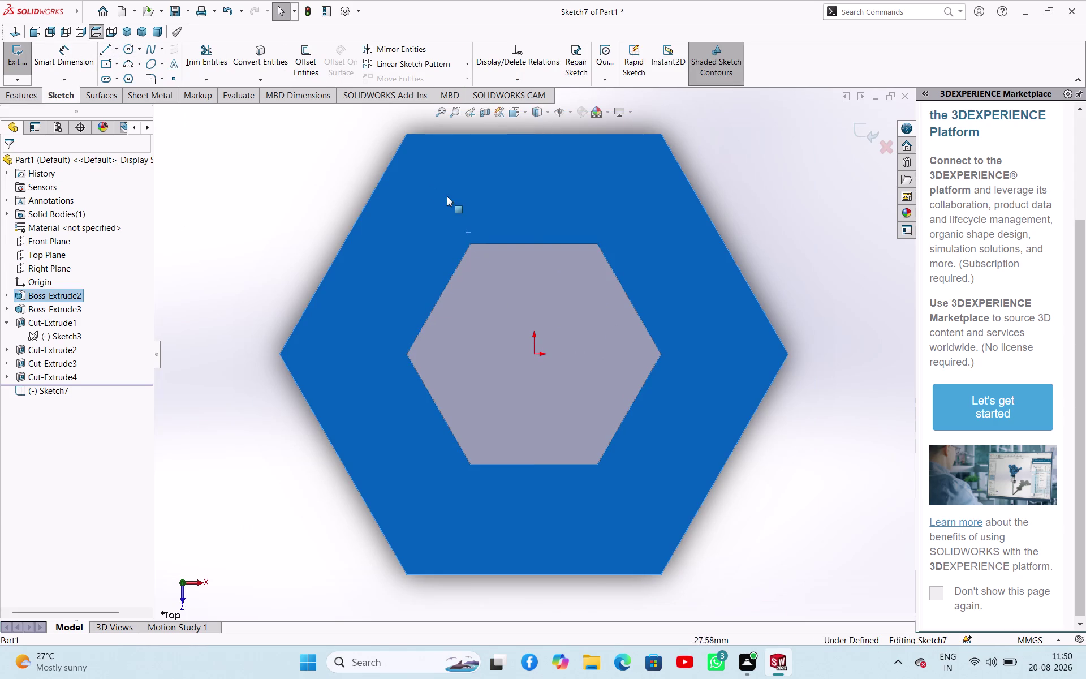
click(213, 148)
drag(127, 53, 132, 58)
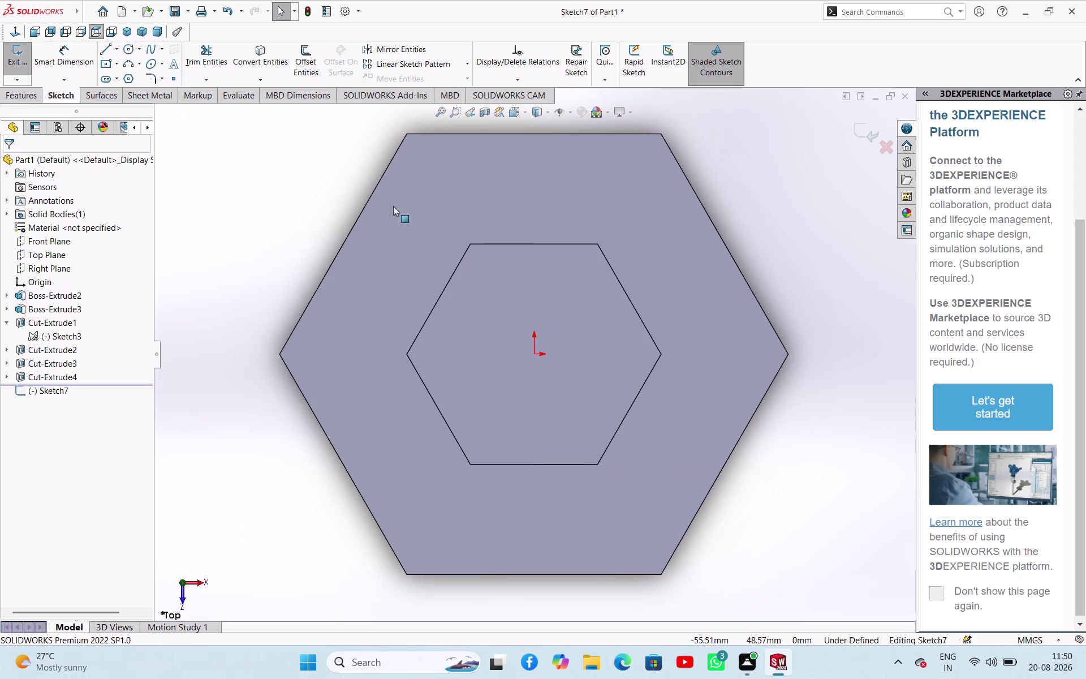
click(373, 196)
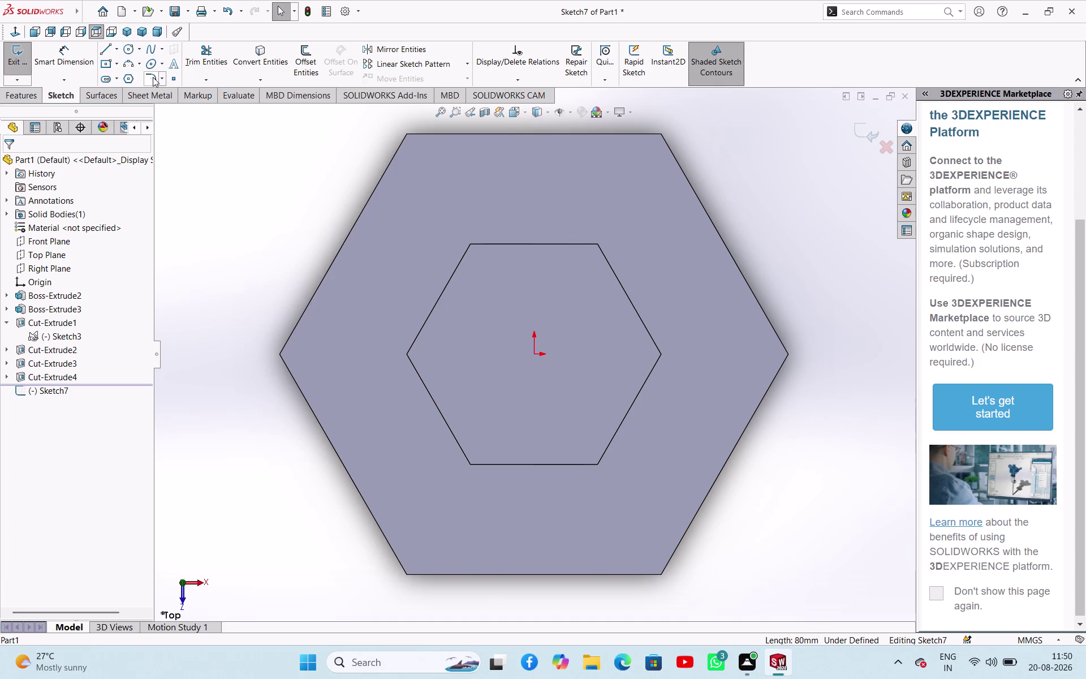
click(131, 55)
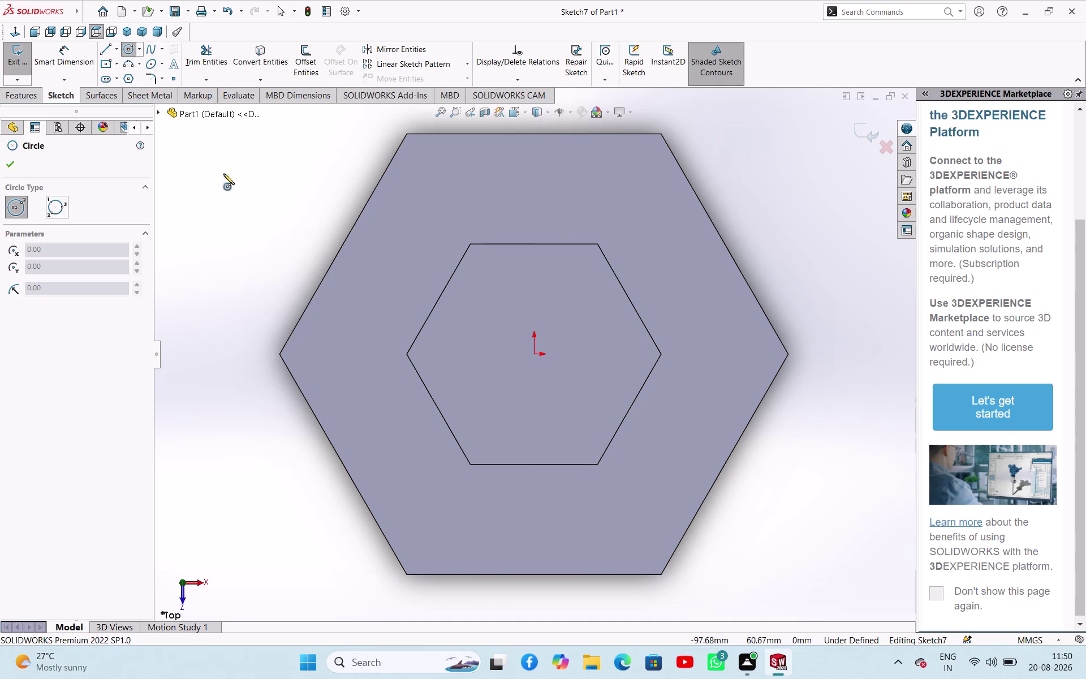
click(279, 354)
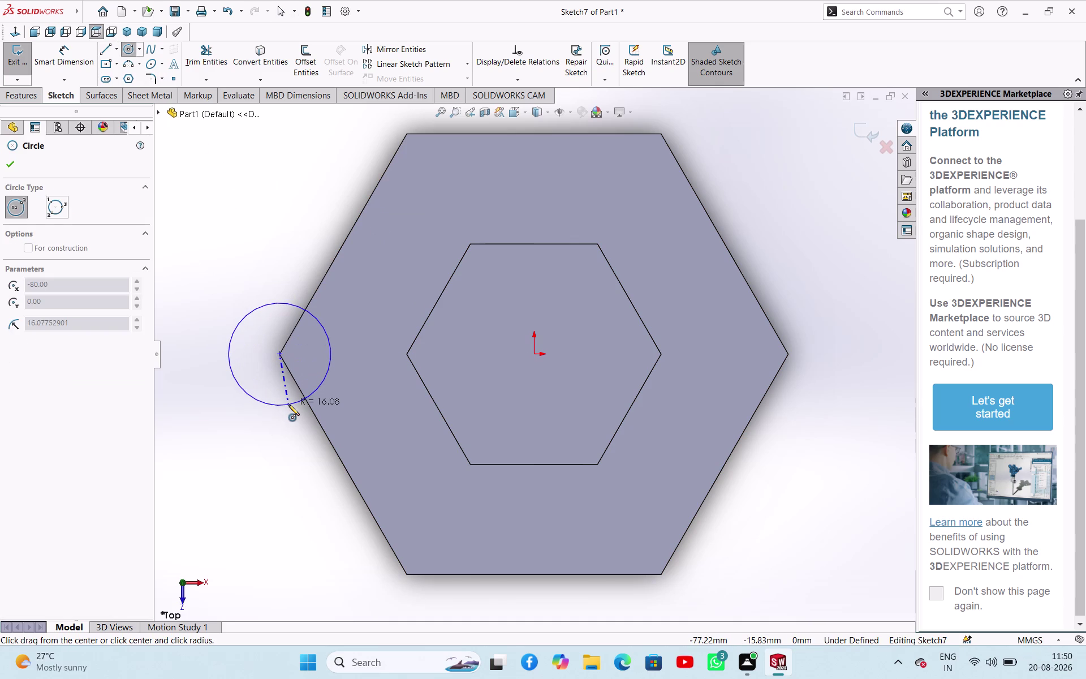